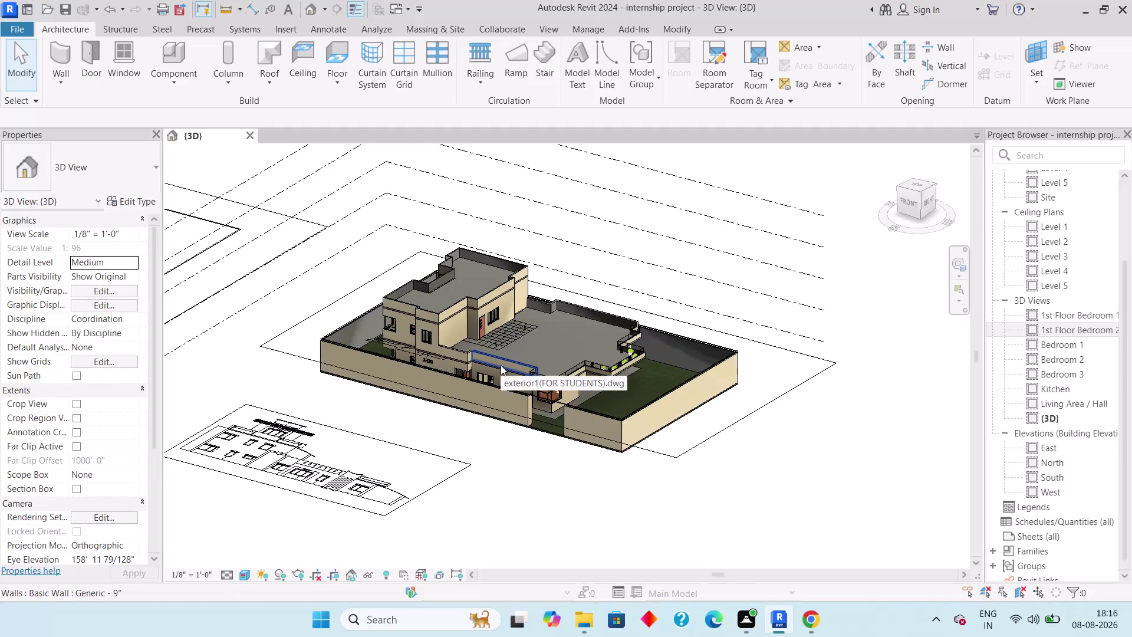
Open the Level 1 and Level 2 floor plans, return to Level 1, and bring up print settings.
scroll(up, 3)
double_click(1061, 223)
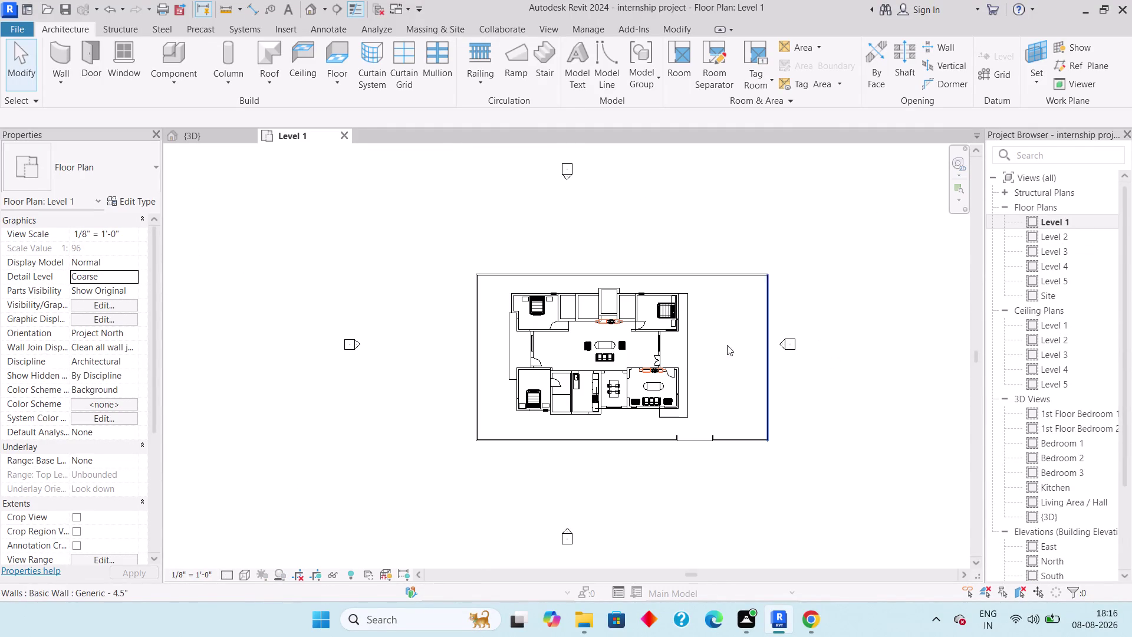
scroll(up, 3)
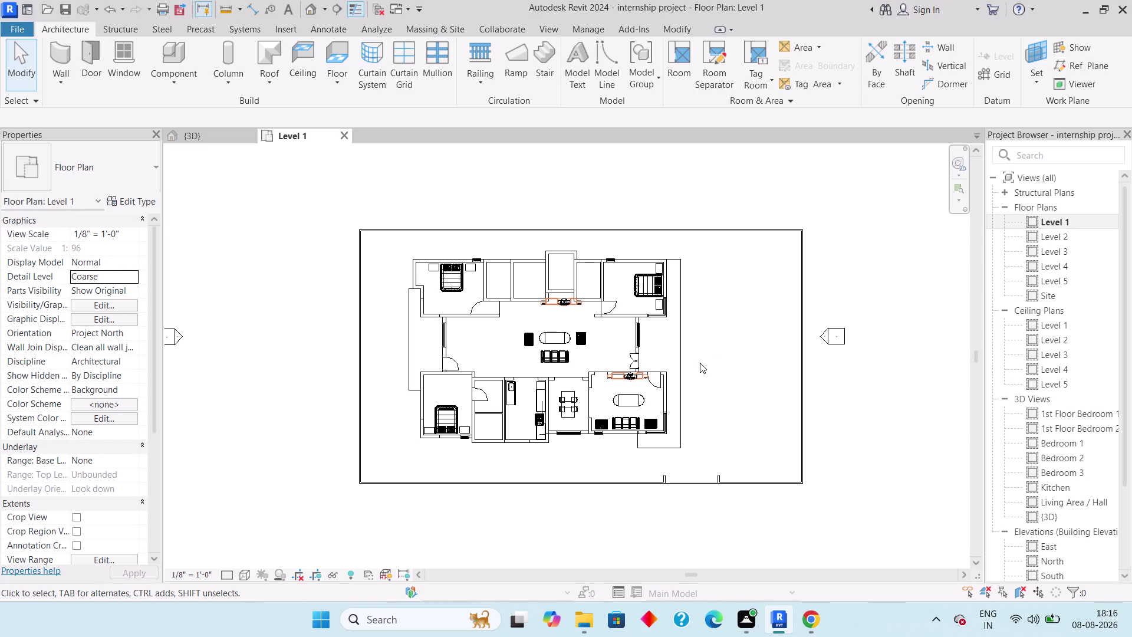
double_click(1084, 236)
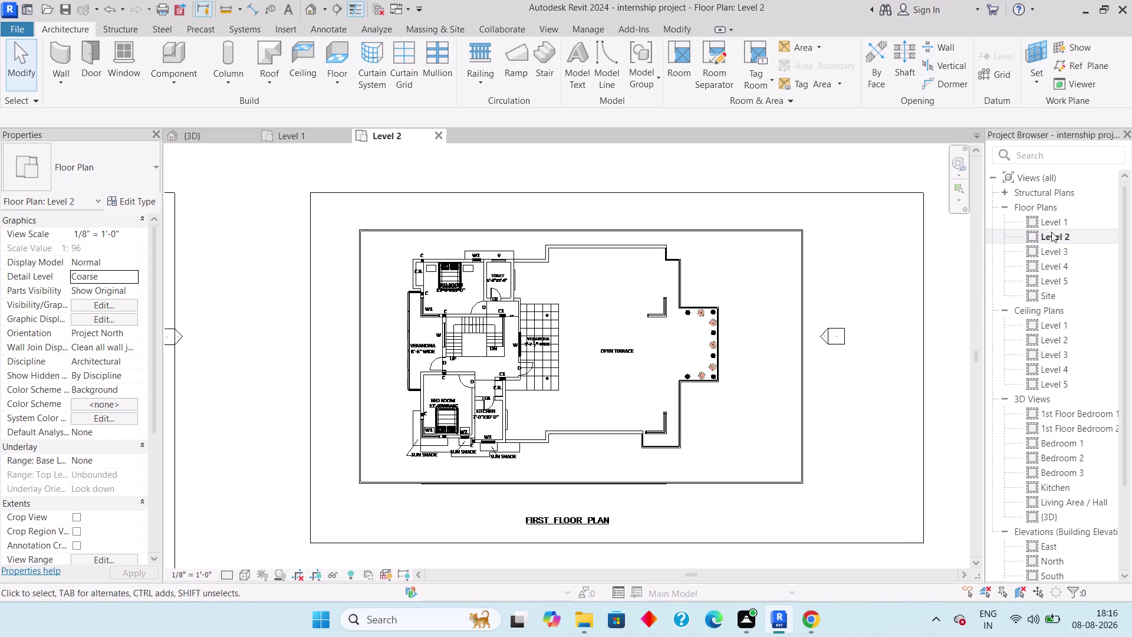
double_click(1050, 226)
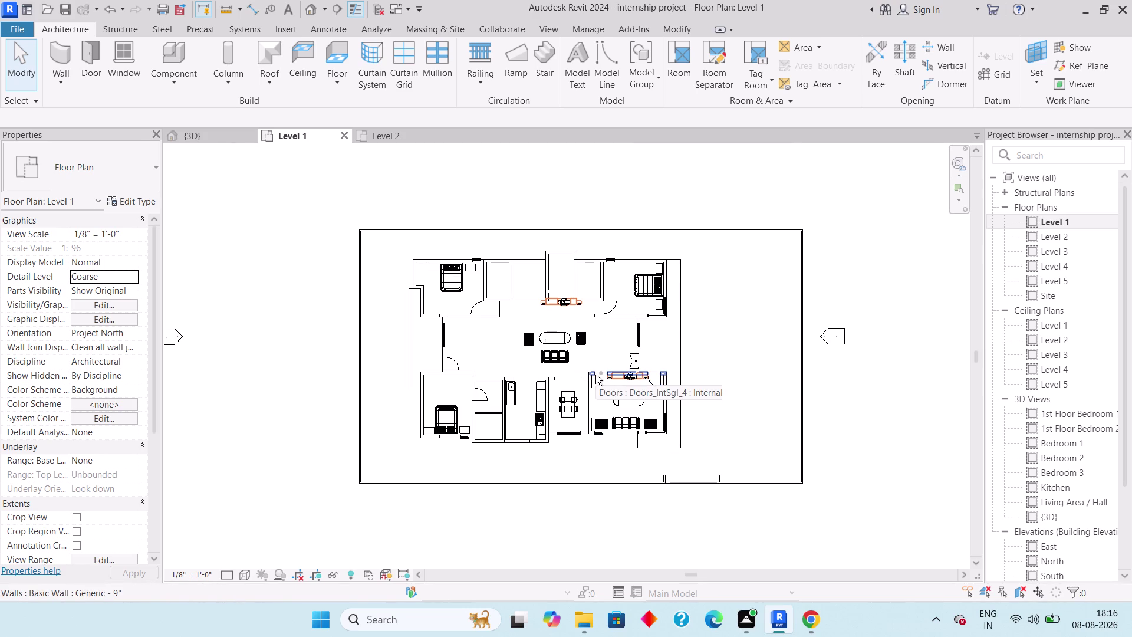
key(ctrl+p)
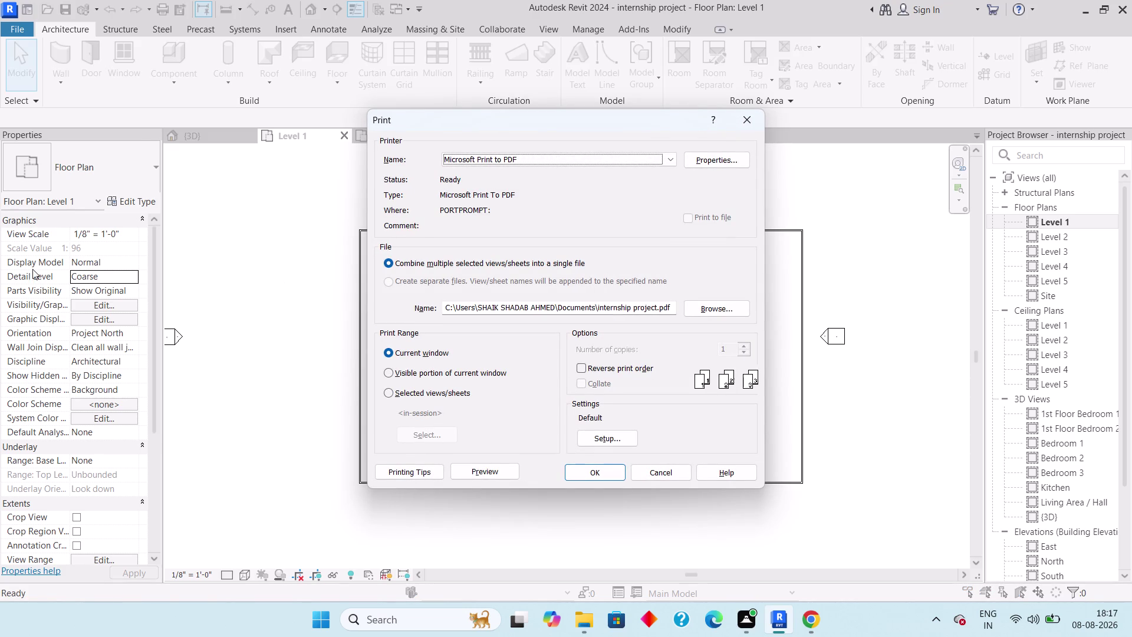
drag(284, 156, 472, 310)
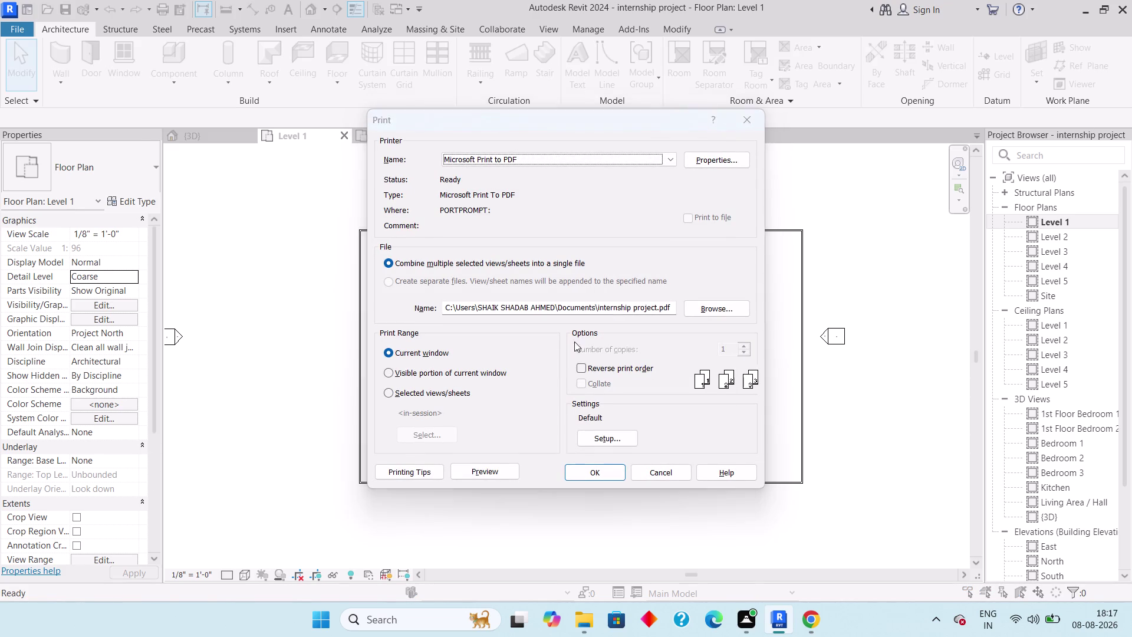
click(605, 446)
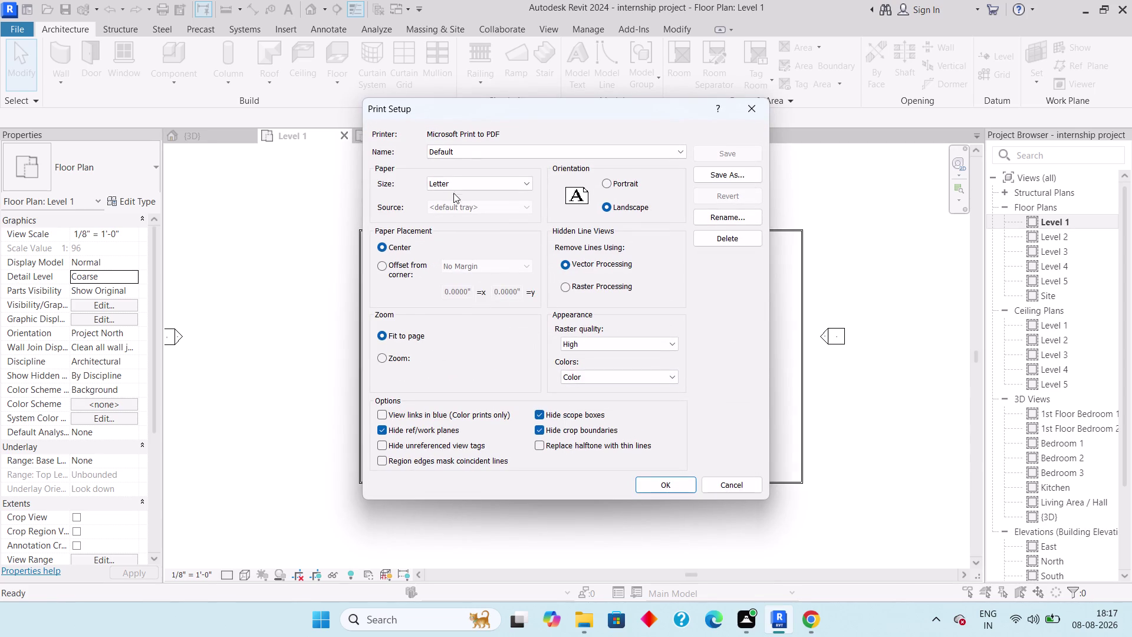
click(453, 188)
click(456, 239)
click(648, 480)
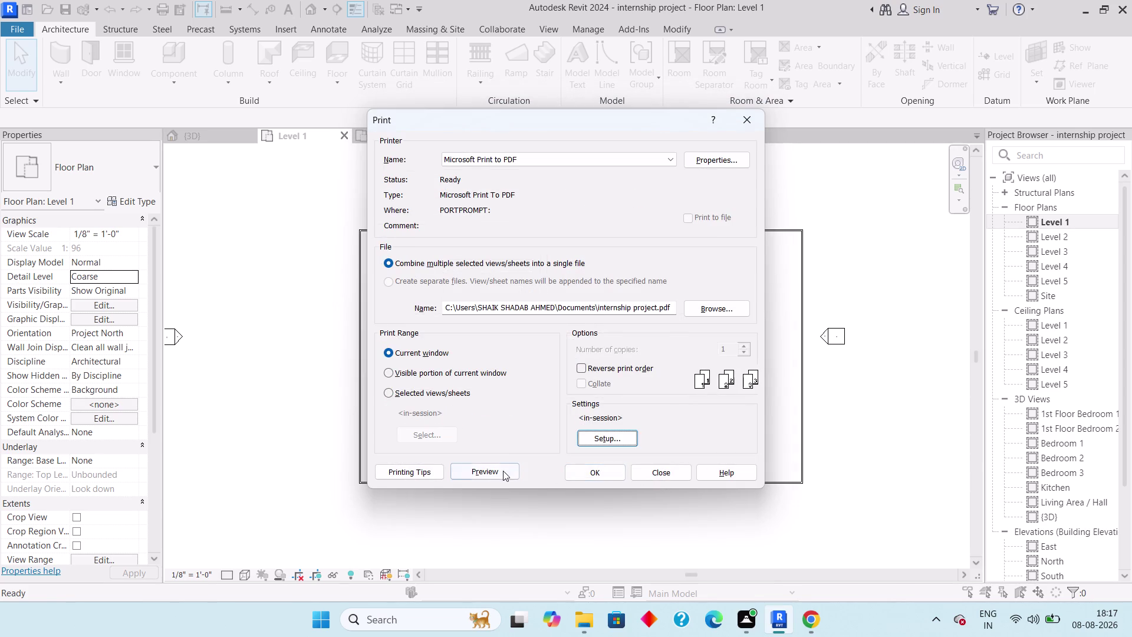
click(502, 471)
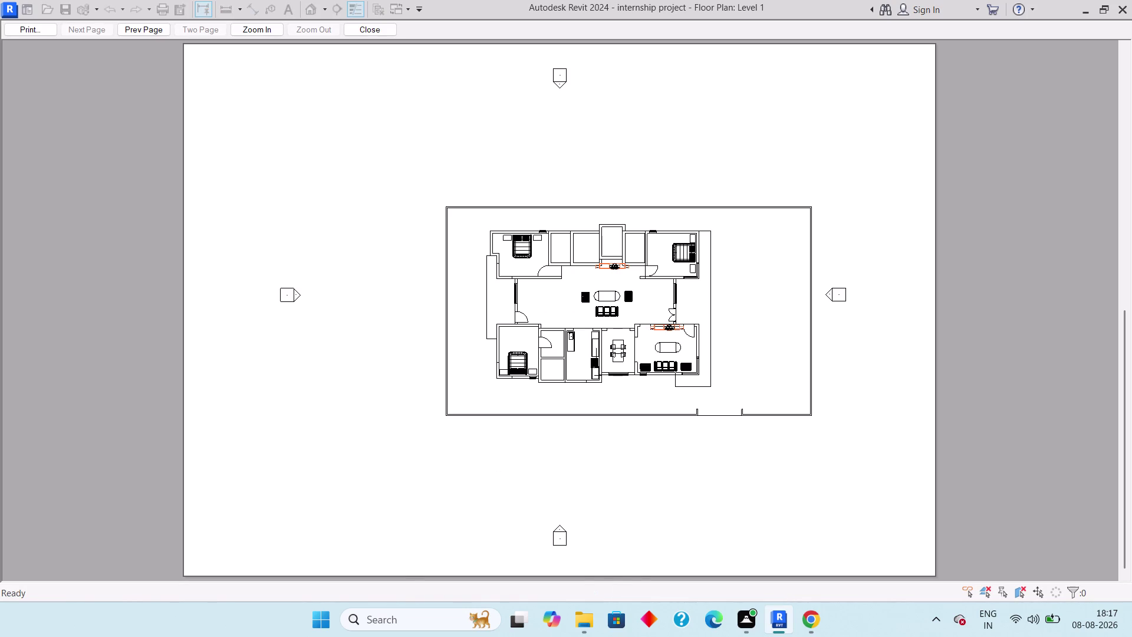
click(368, 30)
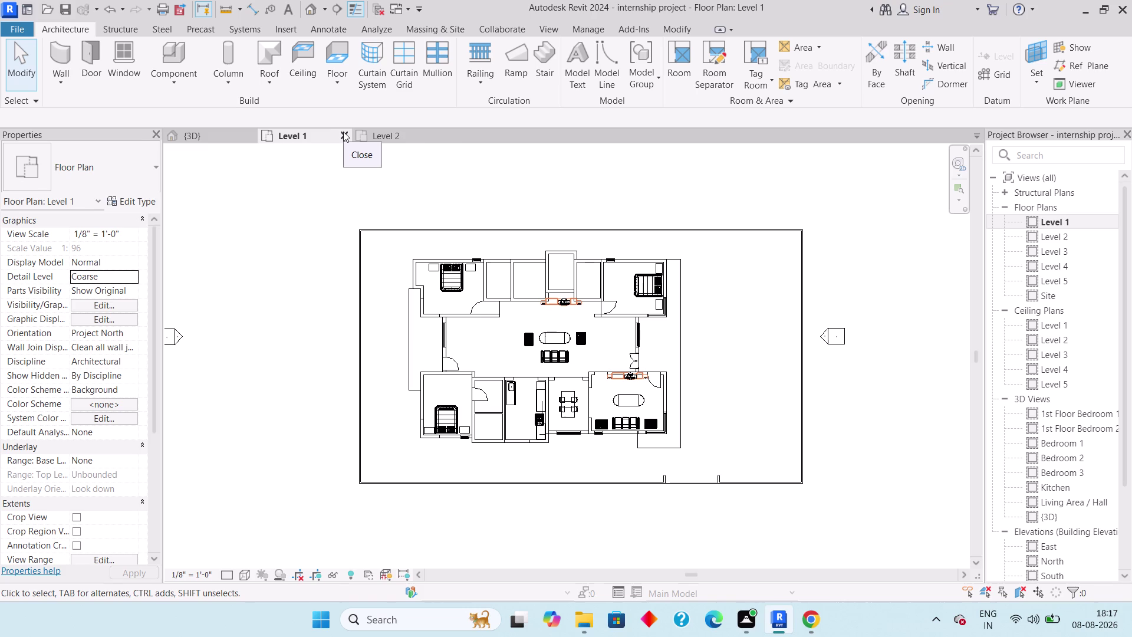
On the Level 2 plan, temporarily hide the selected generic model pieces with HH.
click(369, 135)
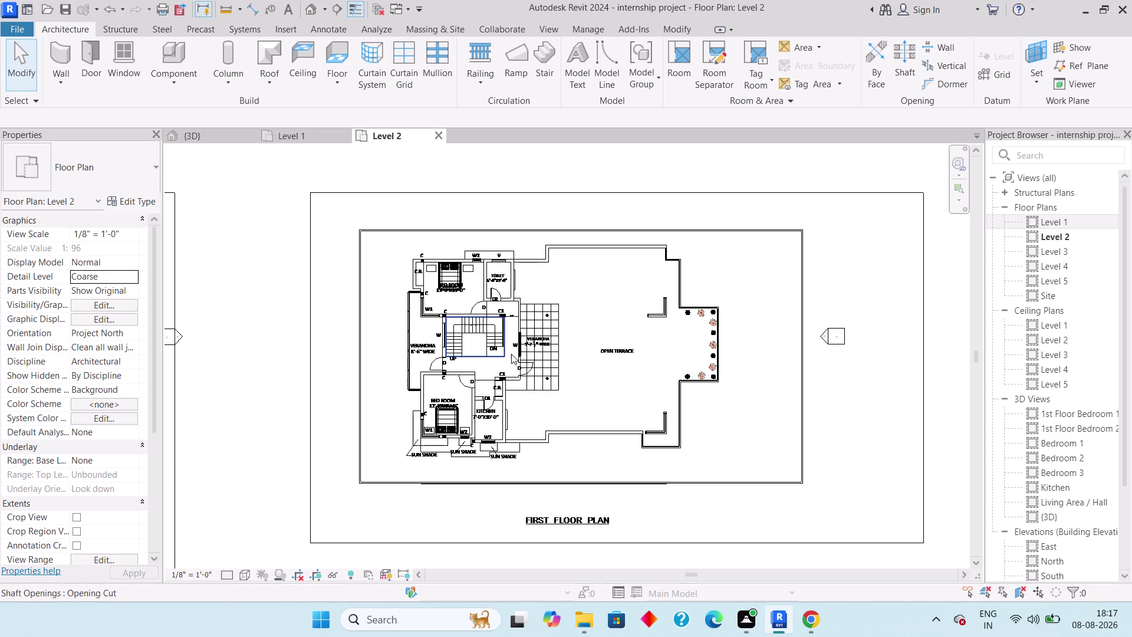
scroll(up, 3)
middle_drag(586, 362, 587, 340)
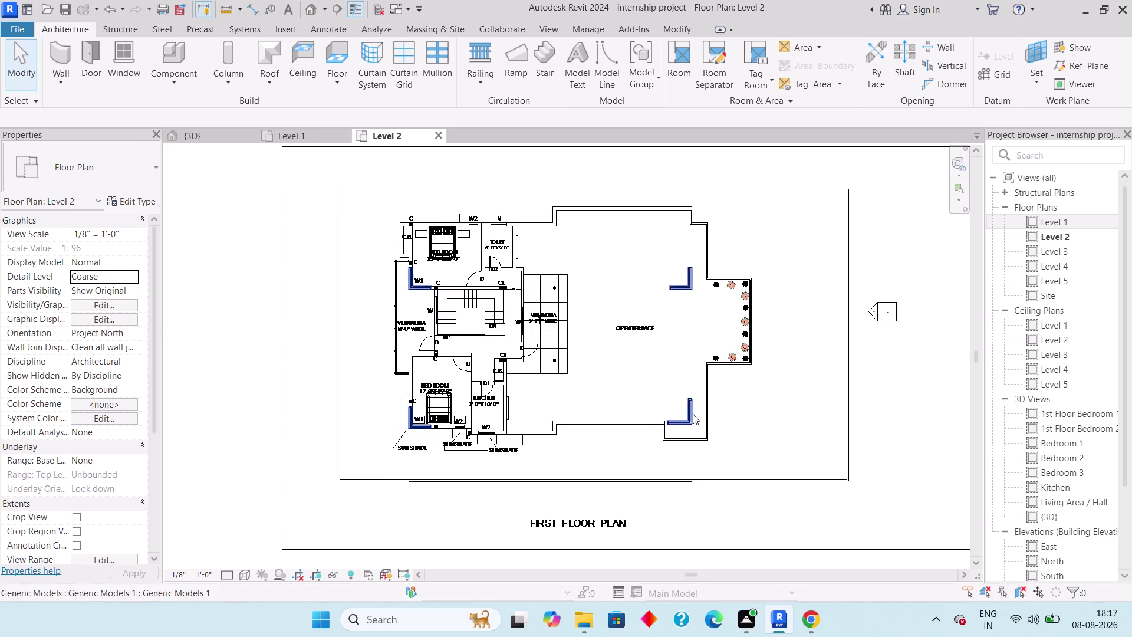
click(692, 416)
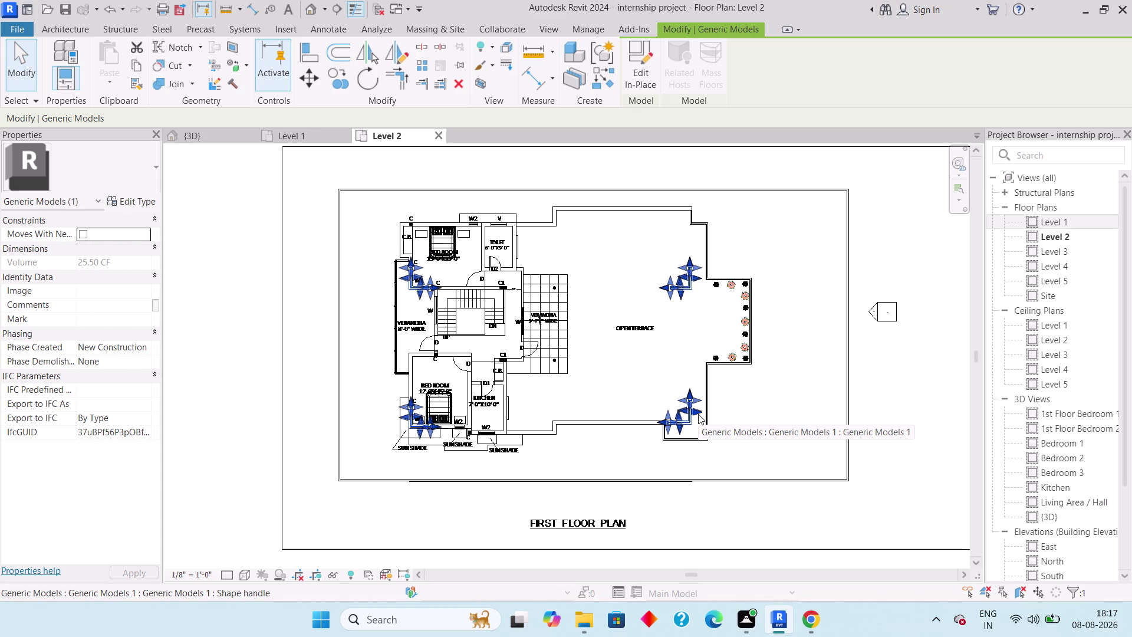
text(h)
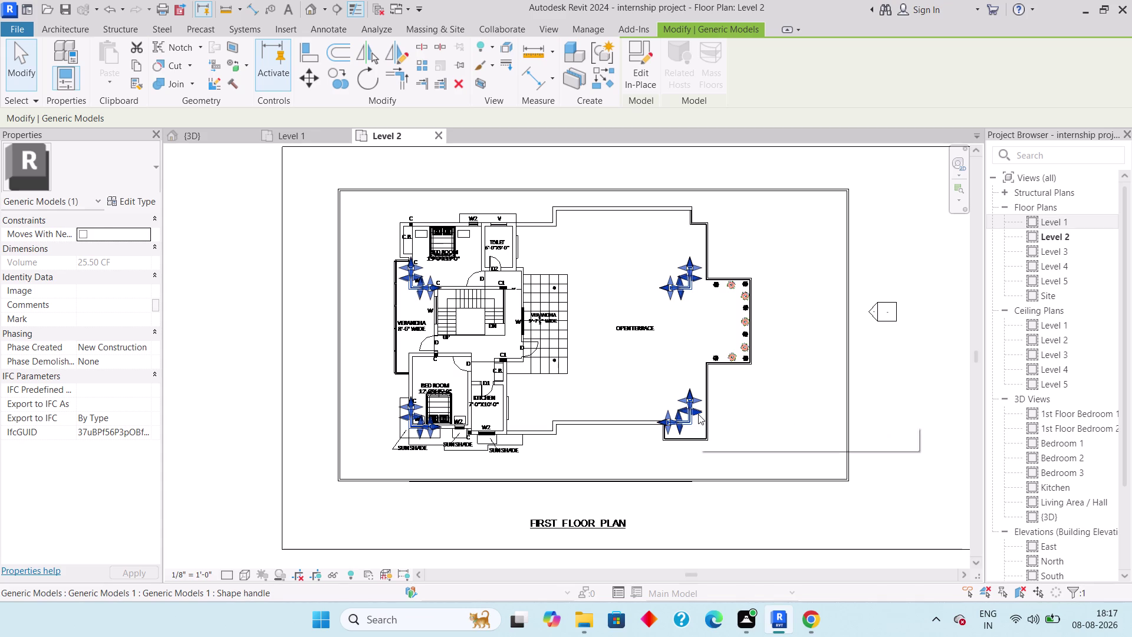
text(h)
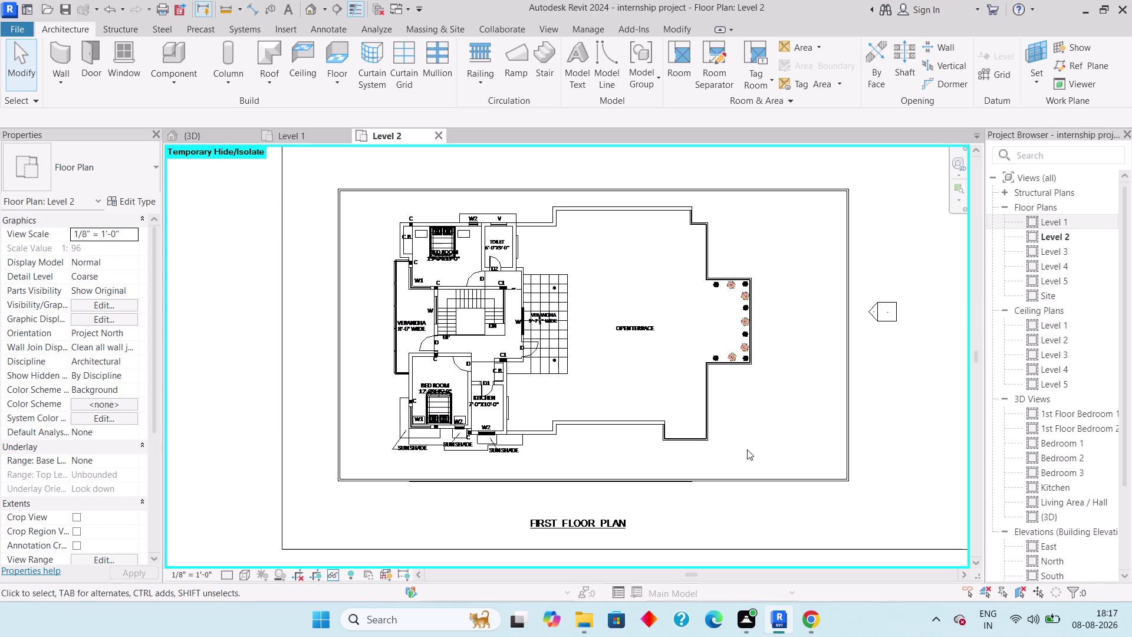
text(hr)
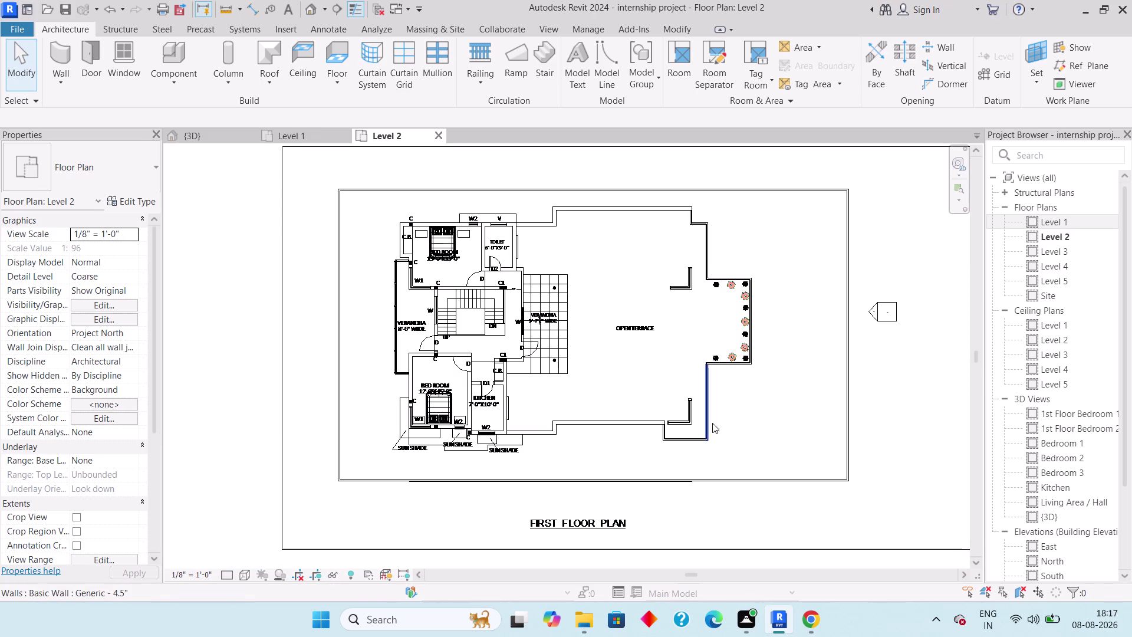
click(697, 418)
text(hh)
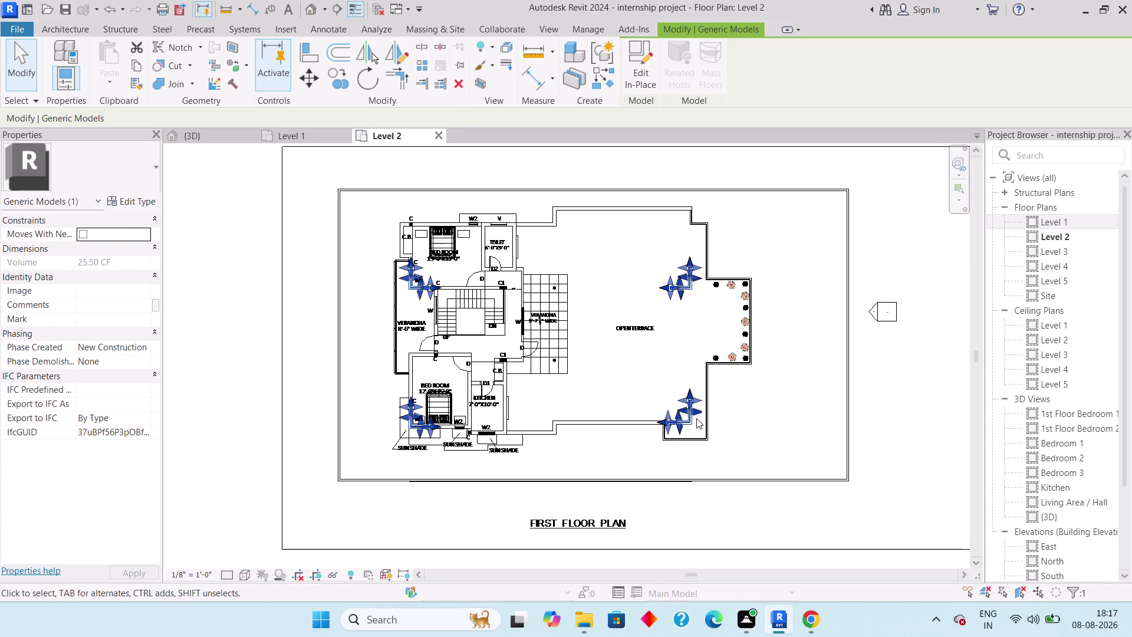
Close the Properties palette with the PP shortcut.
scroll(down, 3)
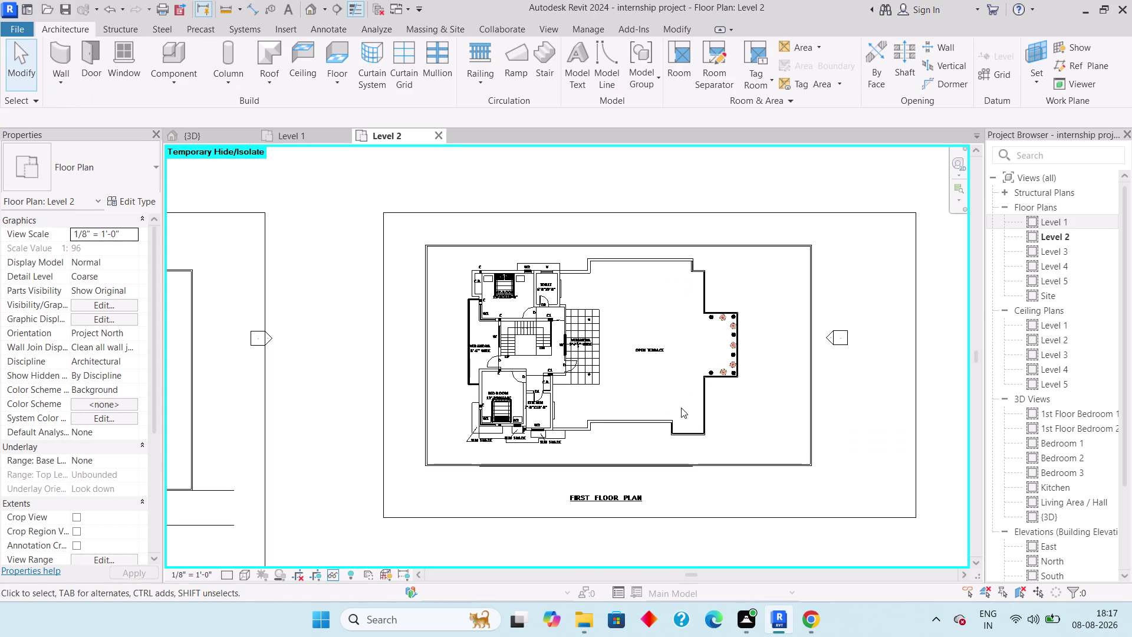
middle_drag(678, 408, 625, 427)
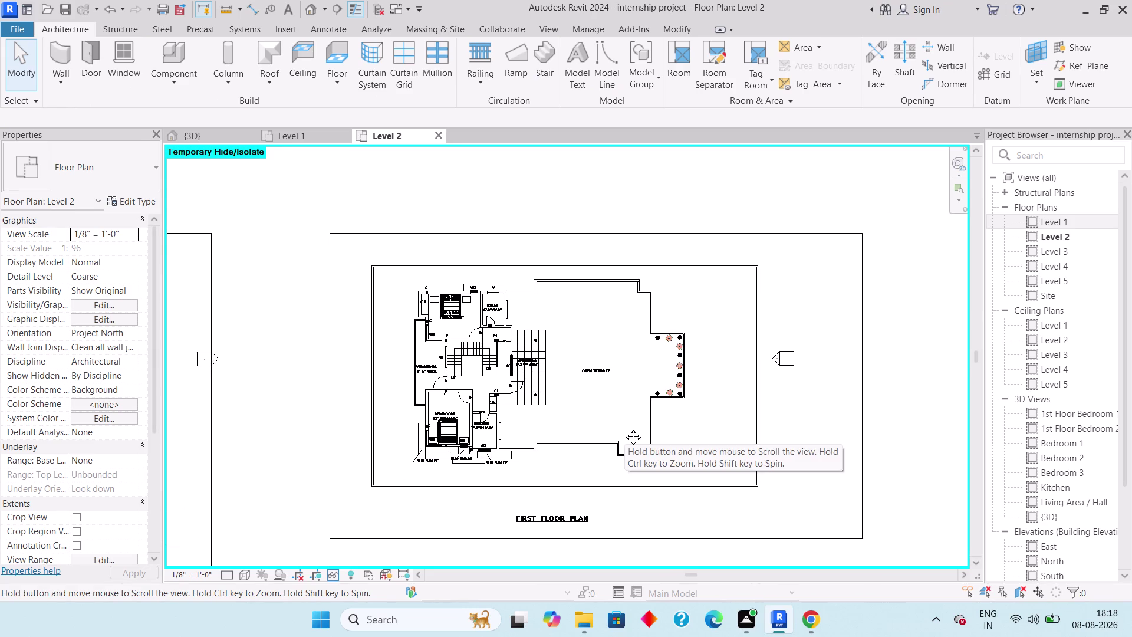
middle_drag(624, 428, 618, 419)
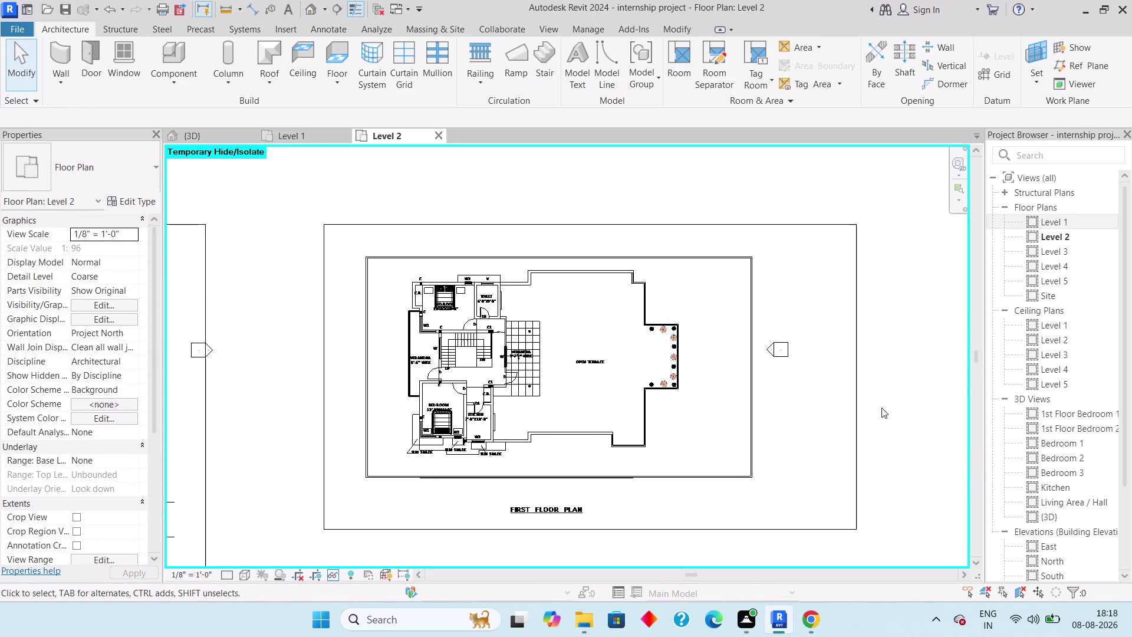
middle_drag(895, 386, 850, 395)
key(p)
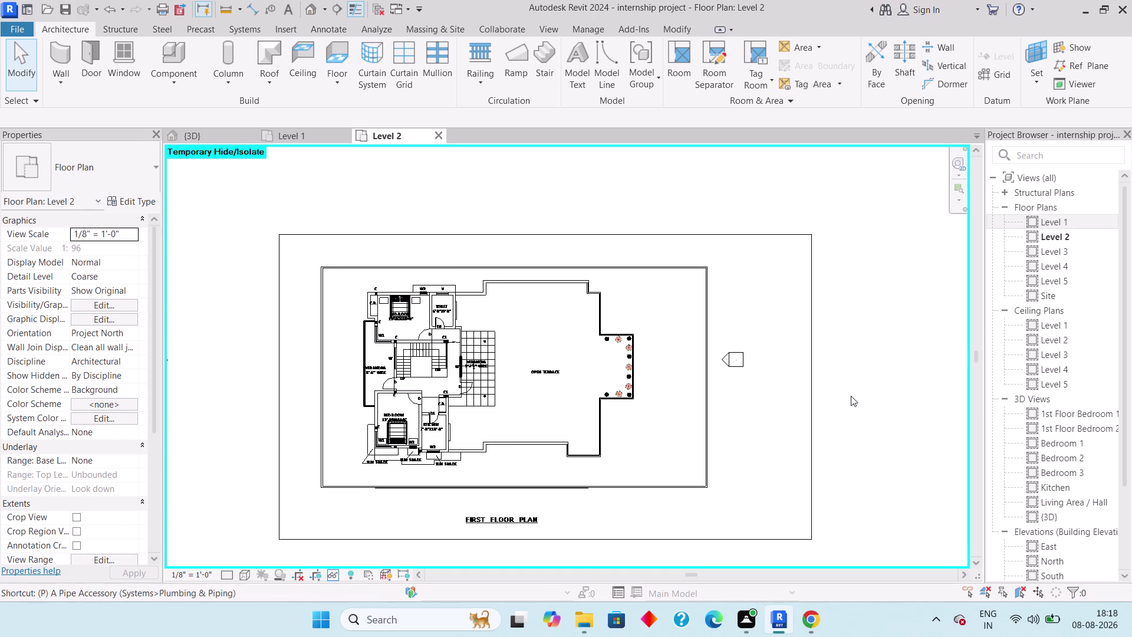
key(p)
text(pp)
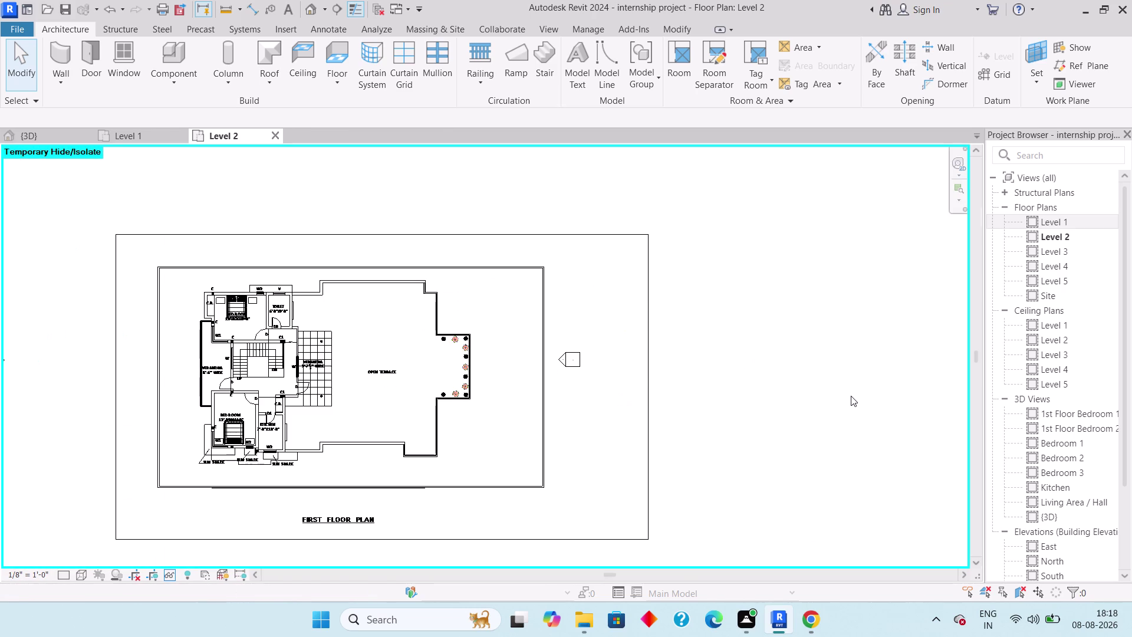
text(pp)
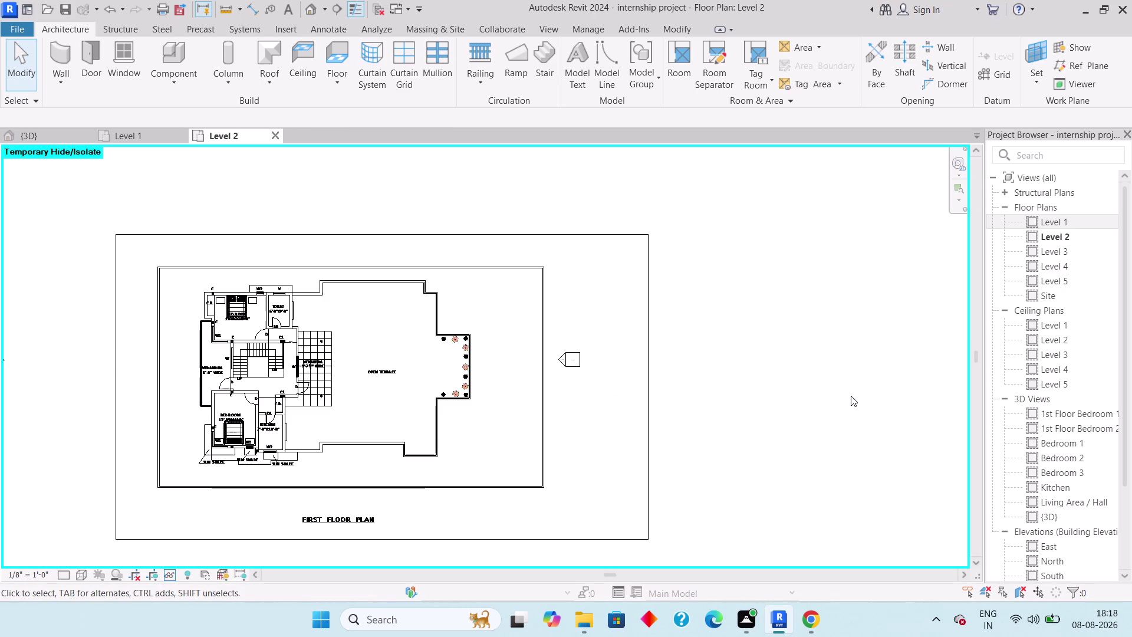
key(Escape)
Answer No to the prompt to load a pipe accessory family.
middle_drag(861, 402, 934, 412)
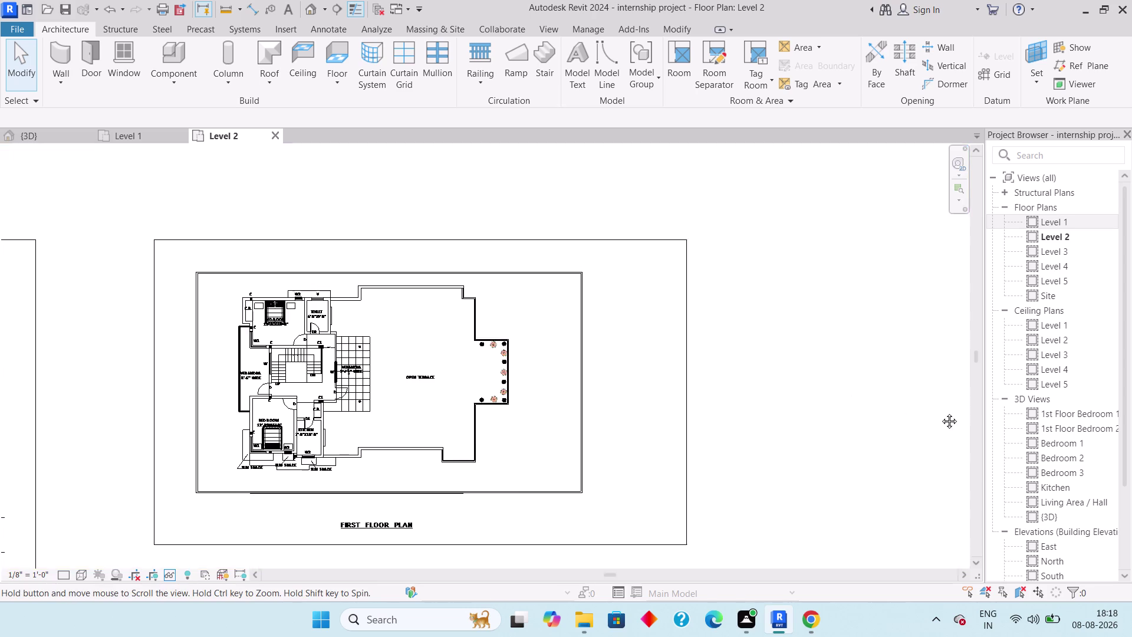
middle_drag(934, 412, 977, 398)
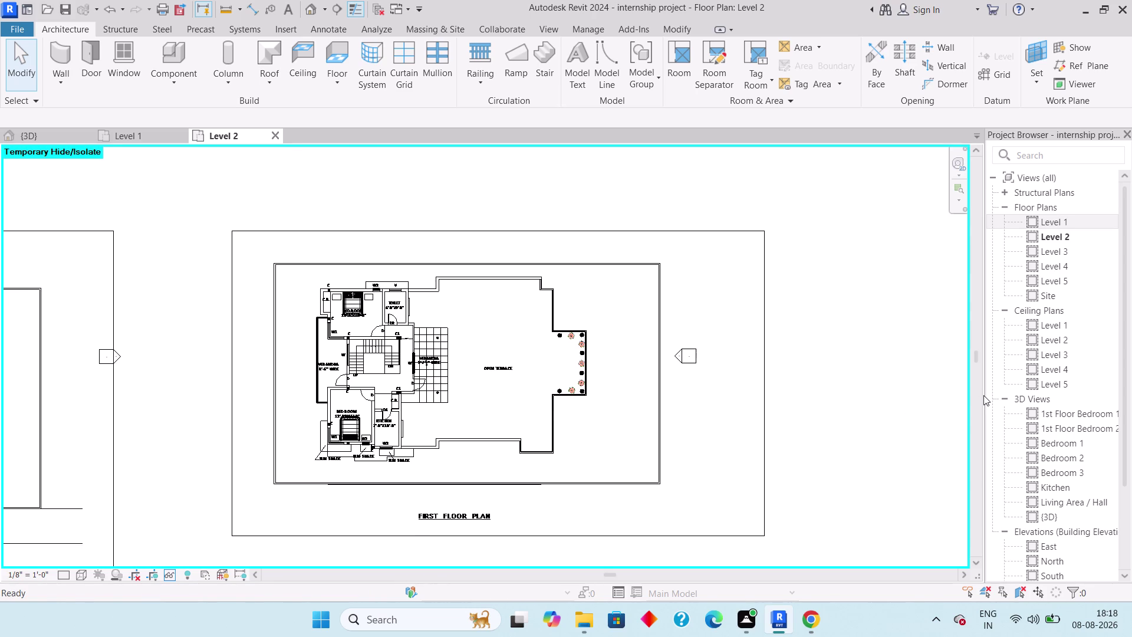
text(p)
key(space)
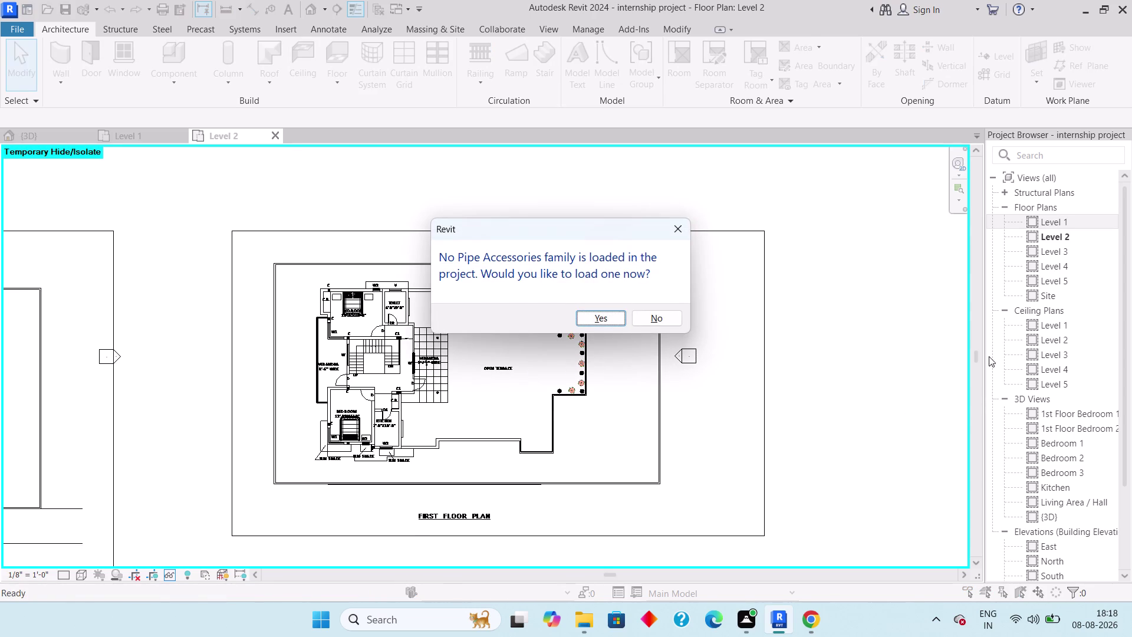
click(690, 235)
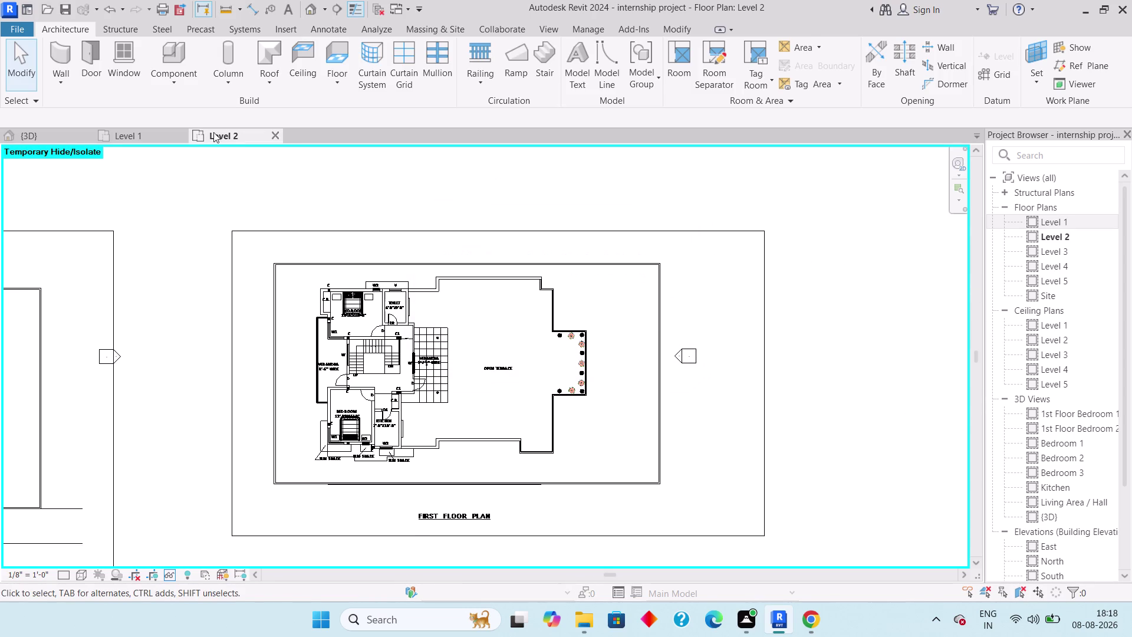
click(35, 133)
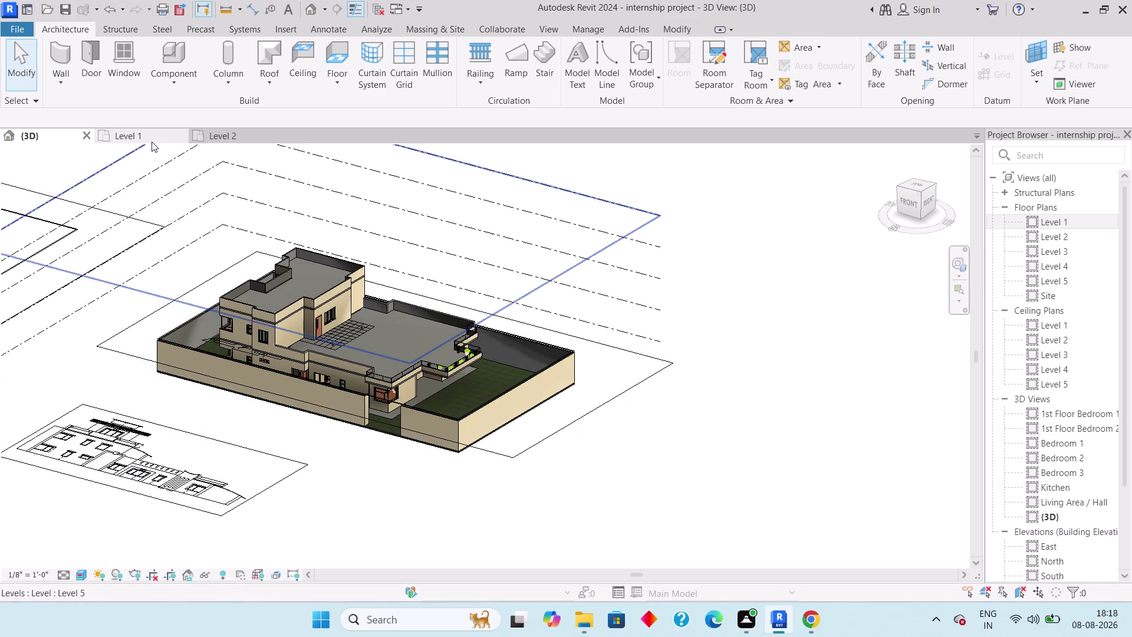
Switch to Level 1 and back to the 3D view, then orbit to the top view.
click(152, 141)
scroll(down, 3)
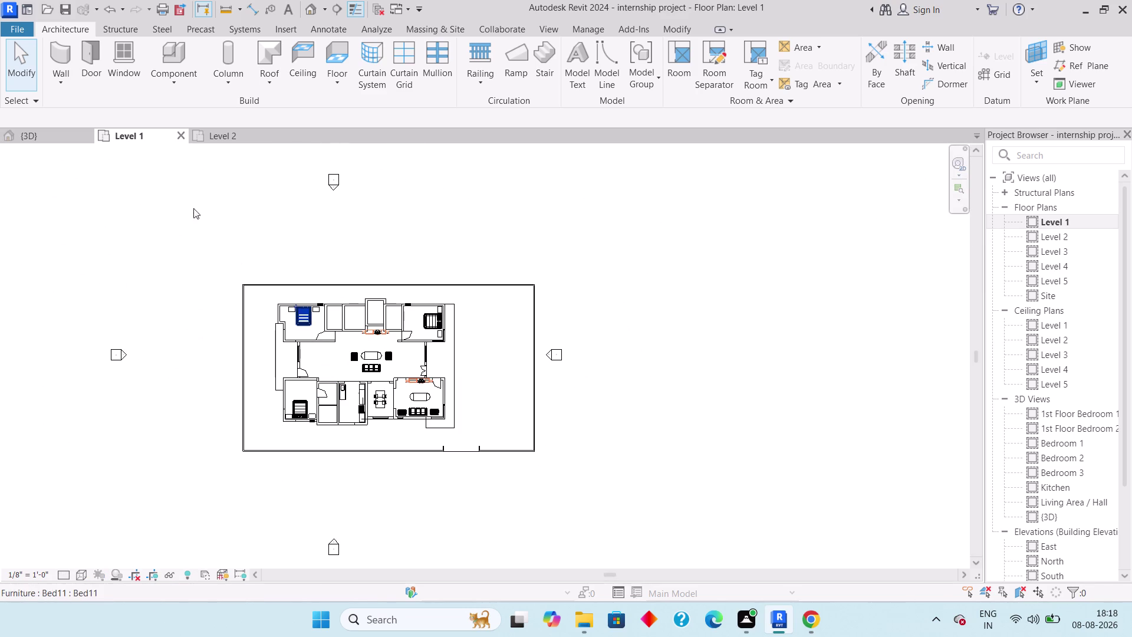
click(49, 140)
scroll(down, 3)
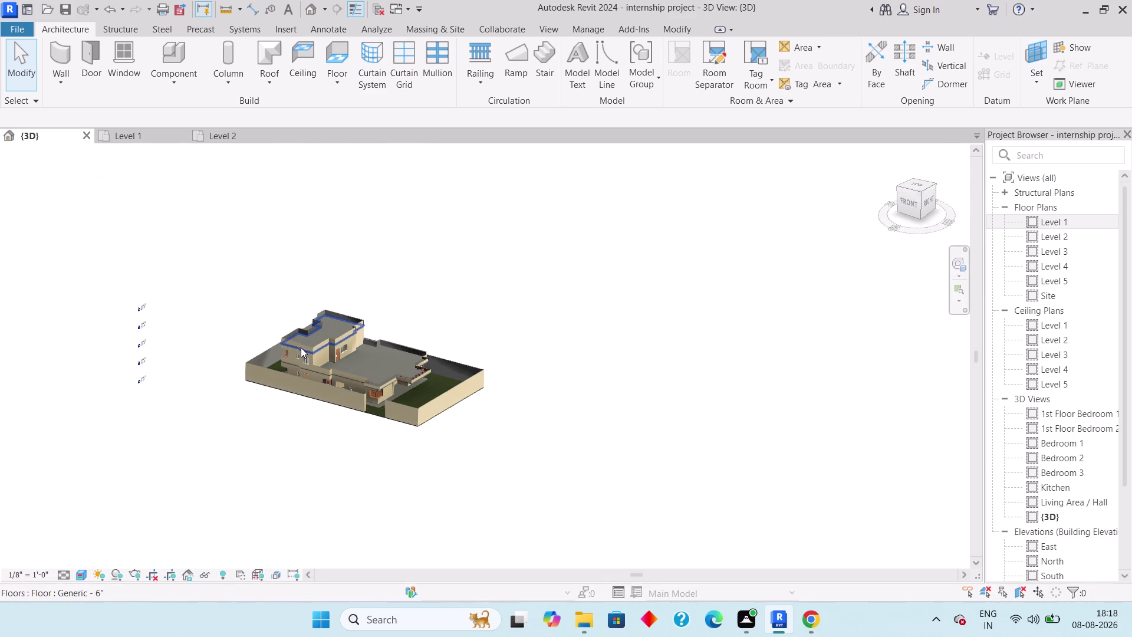
middle_drag(298, 349, 379, 631)
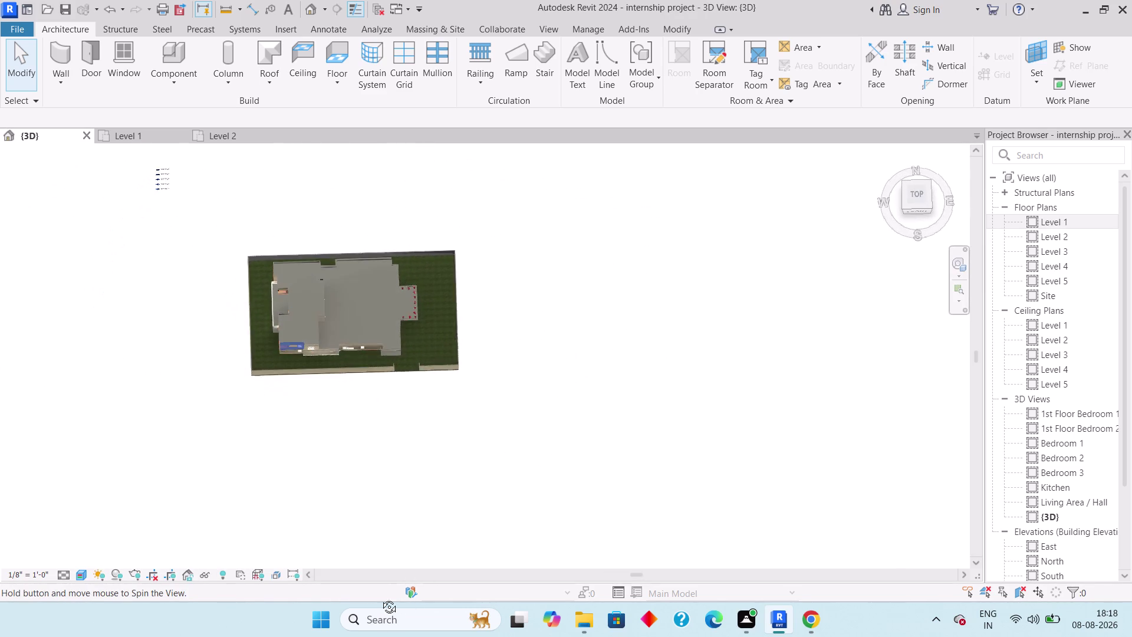
click(919, 194)
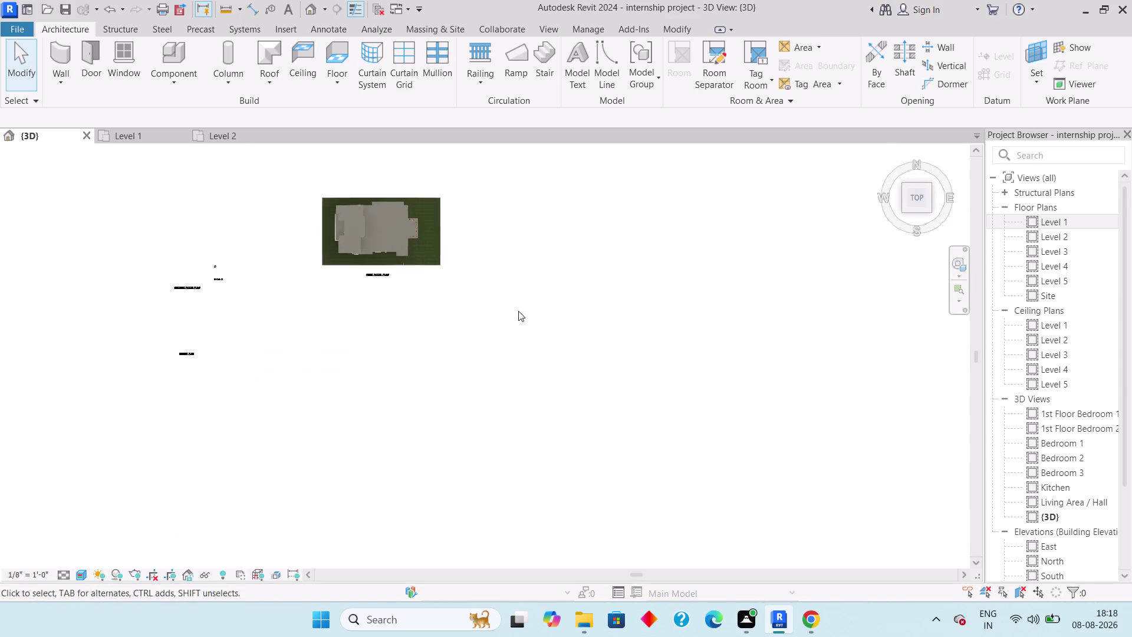
scroll(up, 3)
scroll(up, 3)
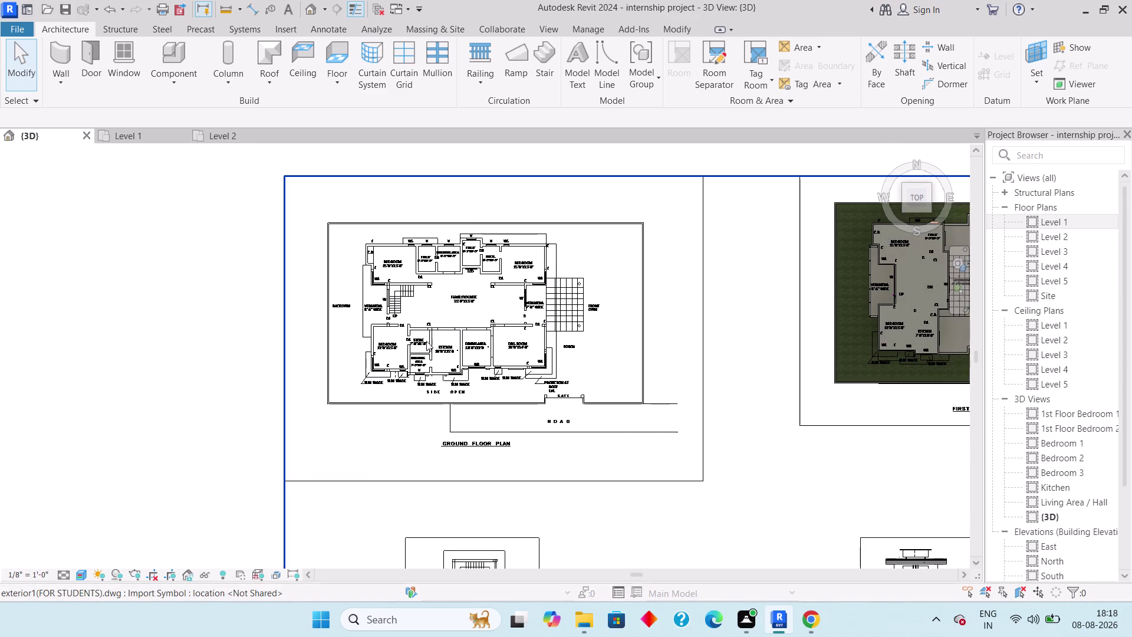
scroll(up, 3)
scroll(down, 3)
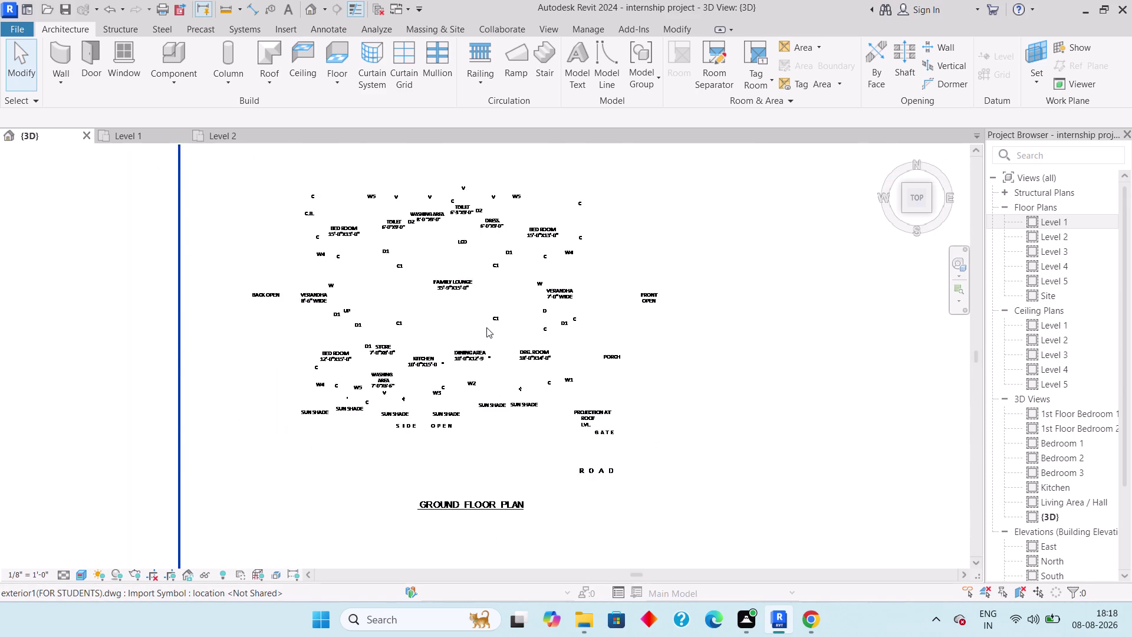
scroll(down, 3)
Box-select the imported DWG plan sheets and start moving them.
drag(458, 198, 305, 303)
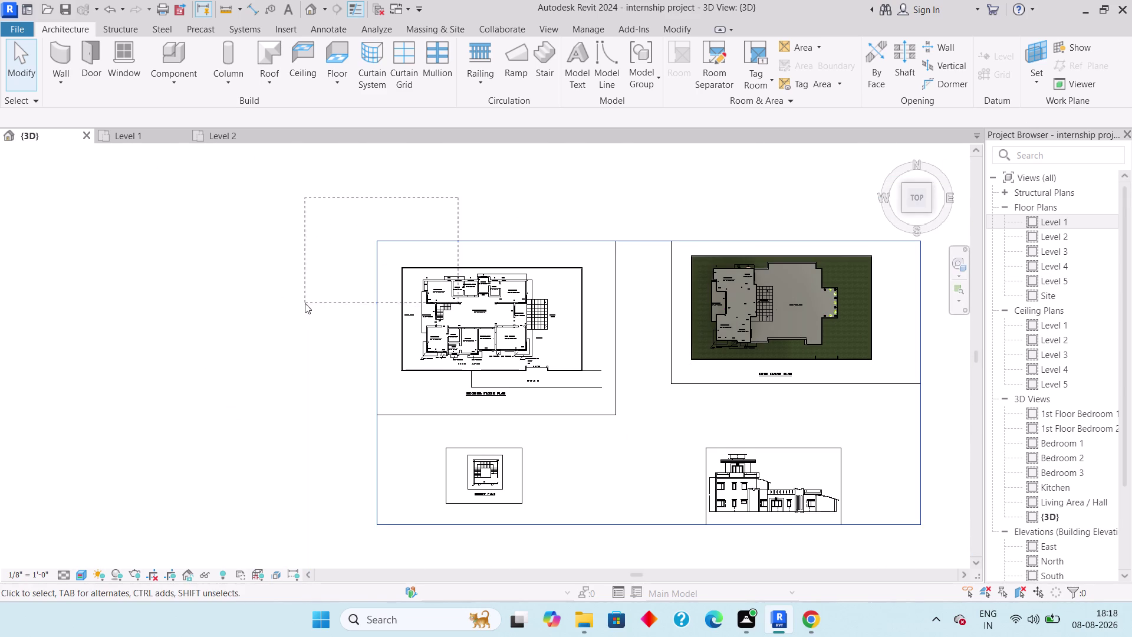
click(673, 353)
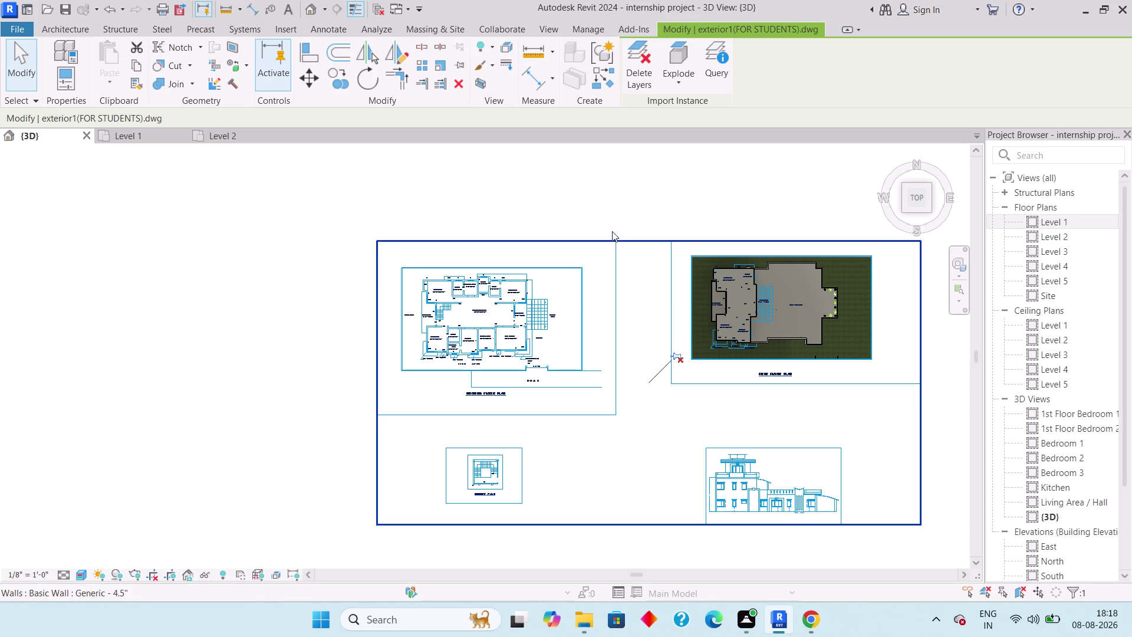
click(302, 76)
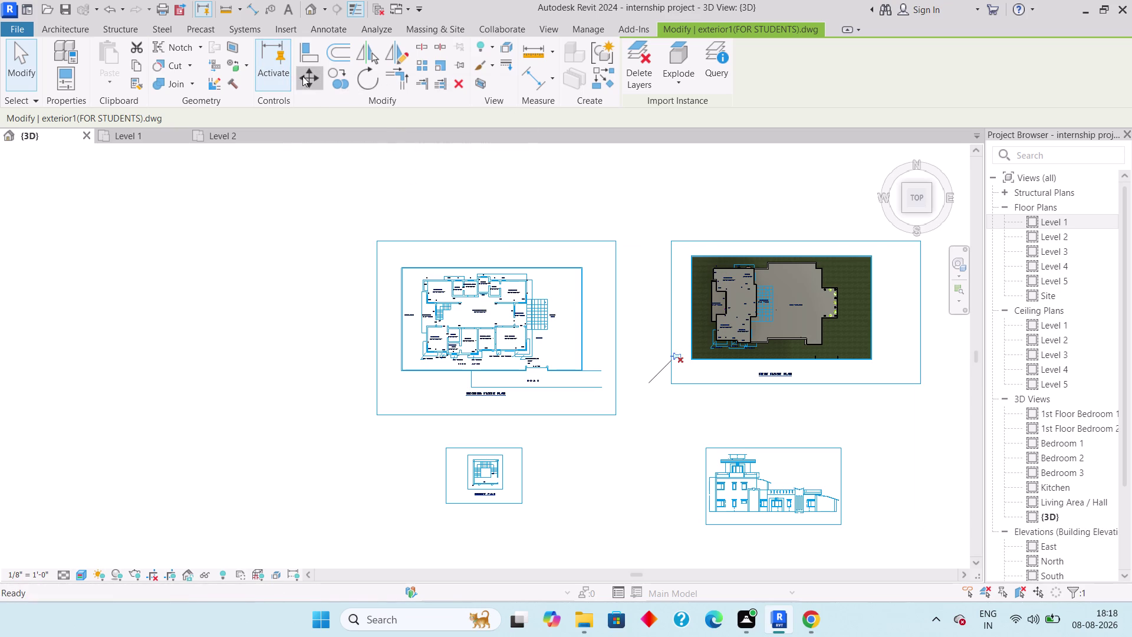
scroll(up, 3)
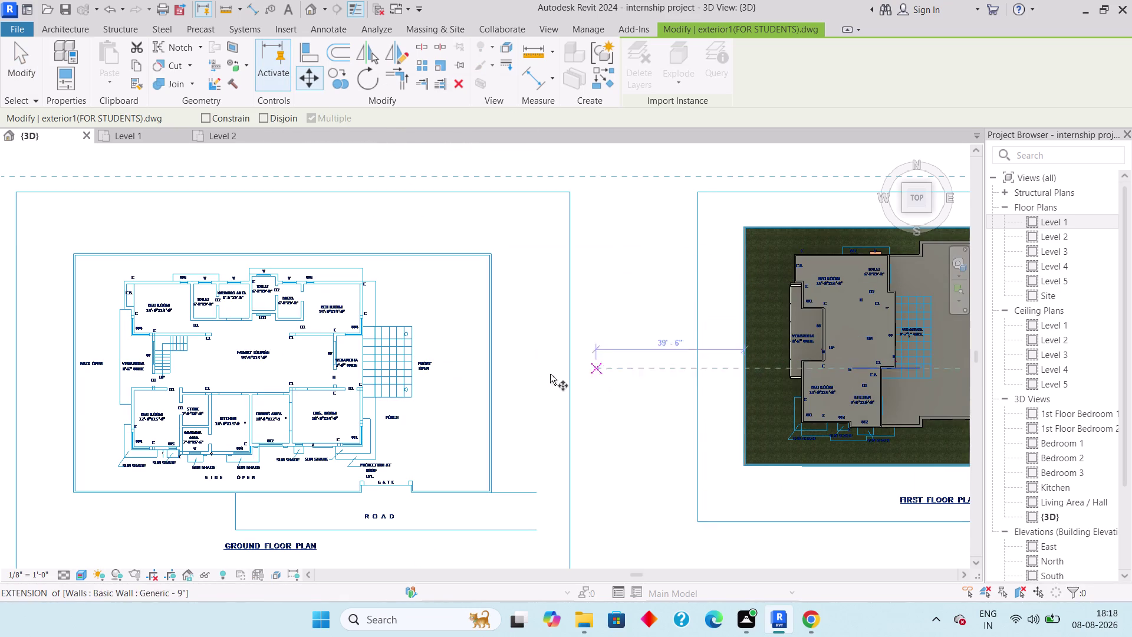
scroll(down, 3)
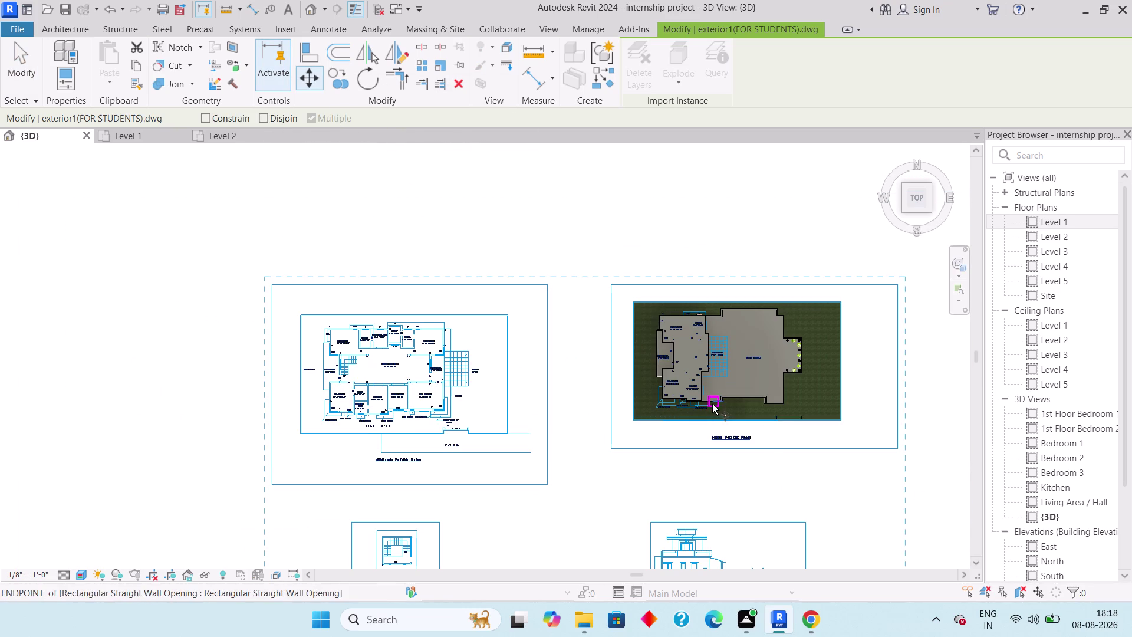
scroll(down, 3)
middle_drag(758, 448, 714, 370)
scroll(down, 3)
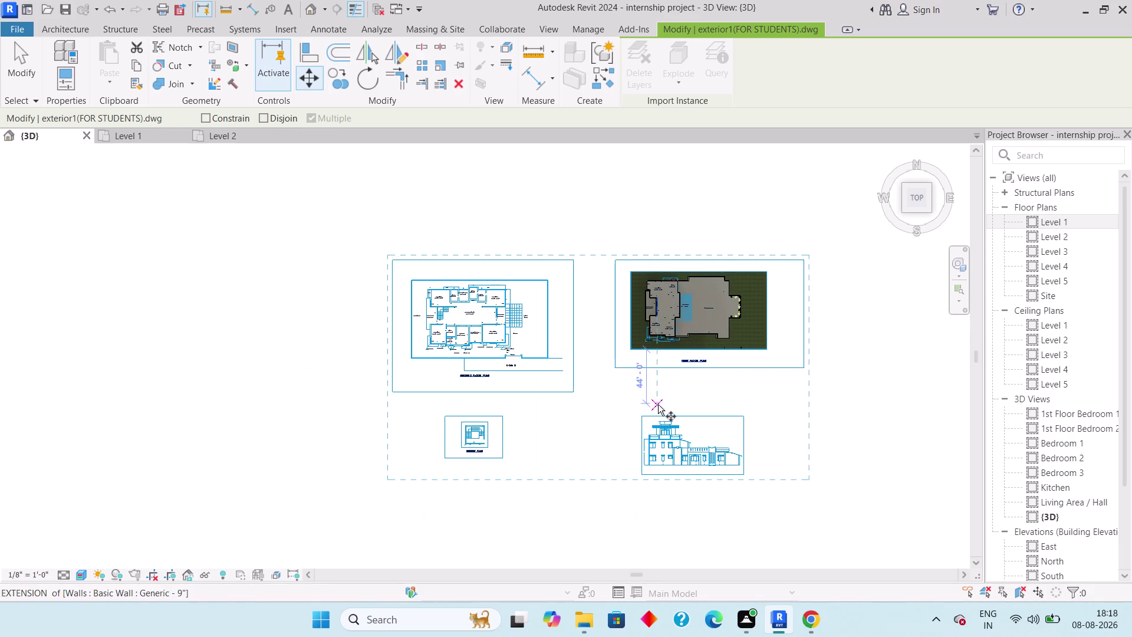
scroll(up, 3)
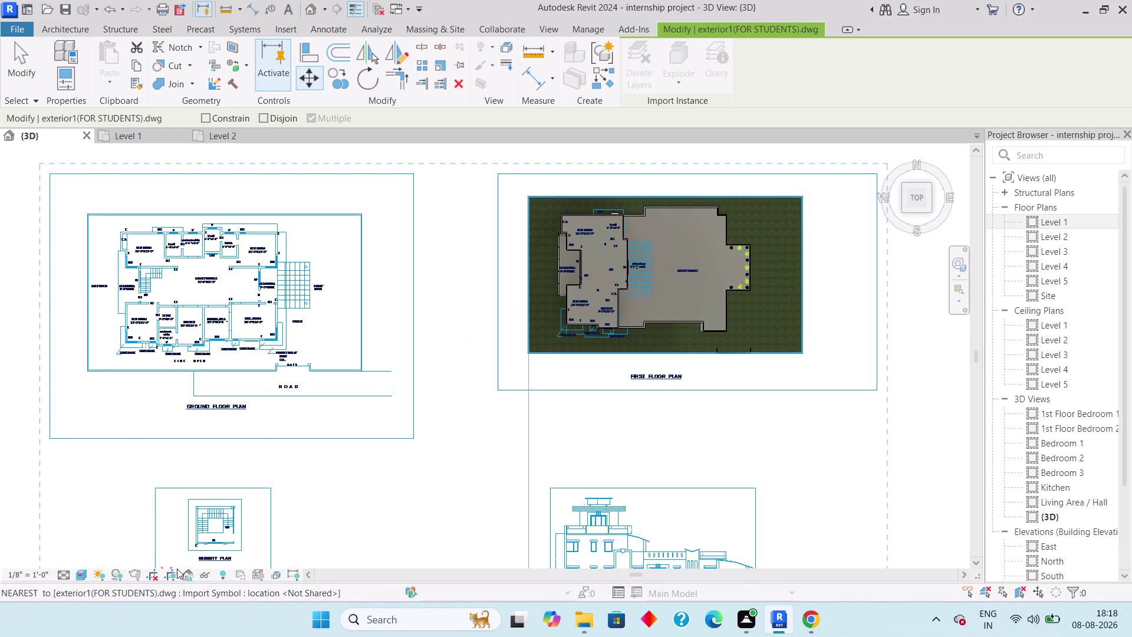
click(84, 576)
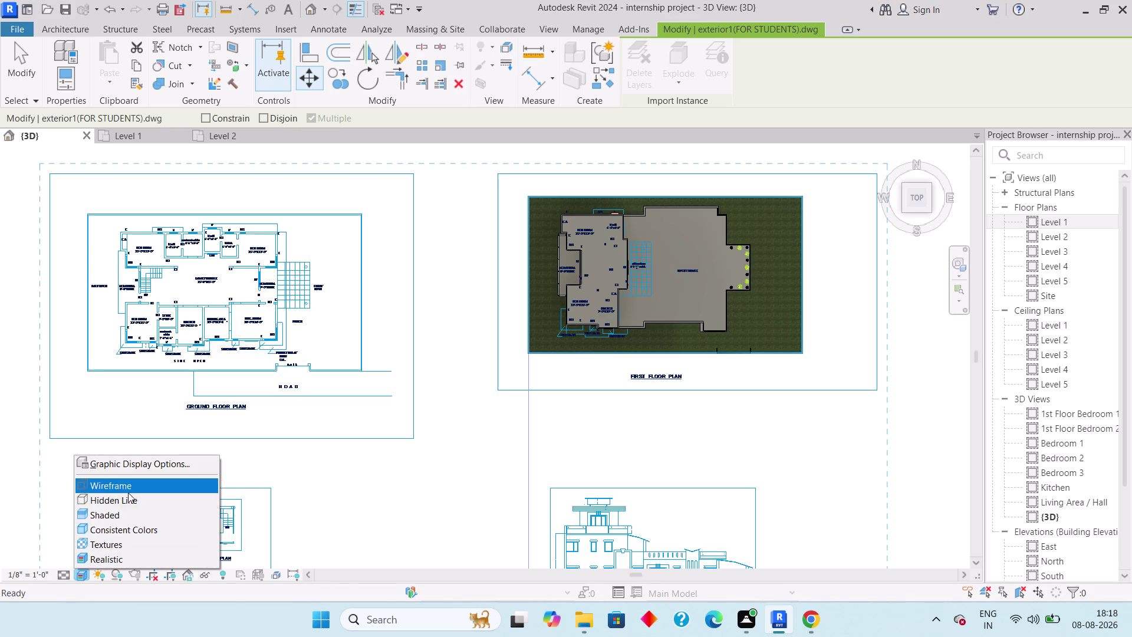
Set the 3D view to Wireframe, cancel the pending command, and switch to the Level 1 plan.
click(127, 492)
middle_drag(493, 392, 549, 462)
scroll(down, 3)
drag(580, 228, 526, 326)
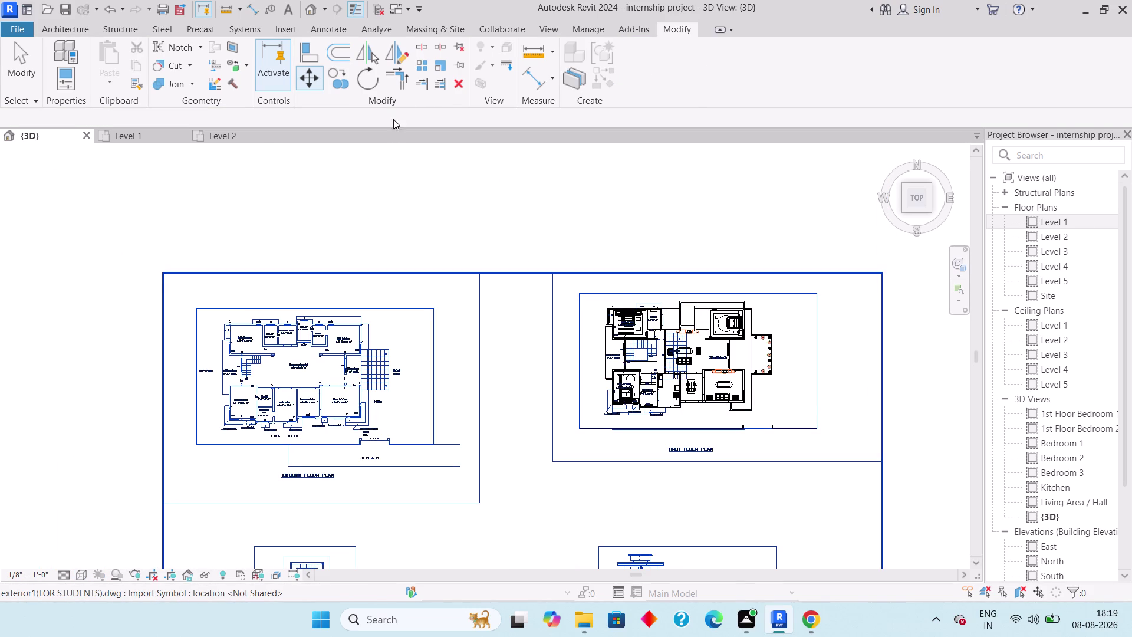
click(456, 46)
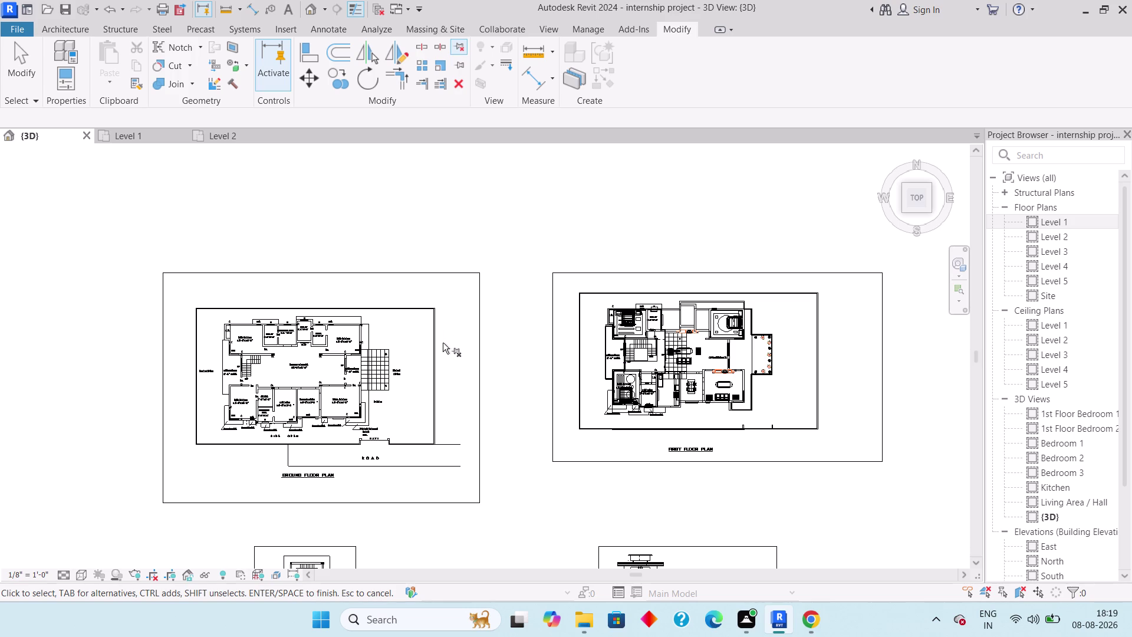
scroll(down, 3)
key(Escape)
key(Escape)
scroll(down, 3)
click(131, 135)
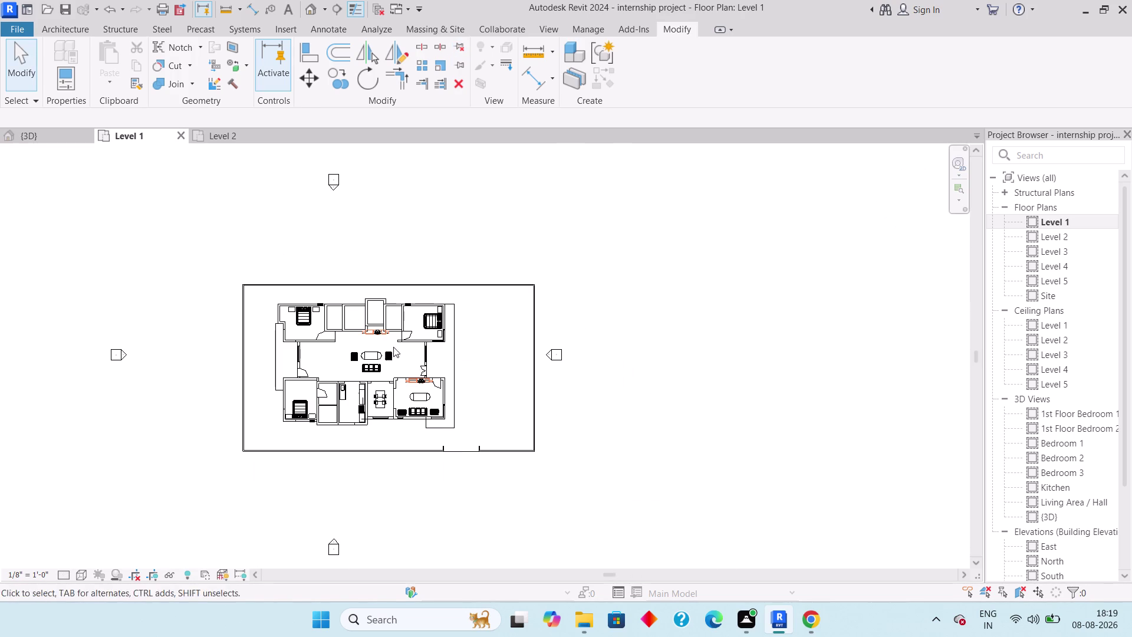
scroll(down, 3)
Open the Level 2 plan and select the imported DWG drawing.
click(220, 136)
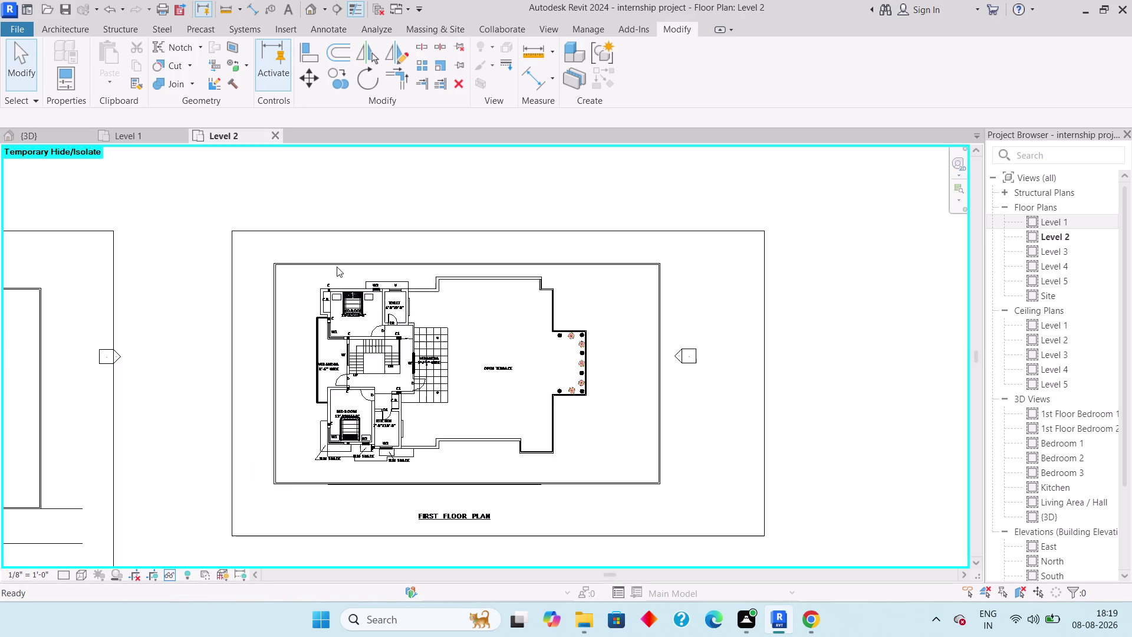
scroll(down, 3)
scroll(down, 3)
middle_drag(331, 396, 546, 407)
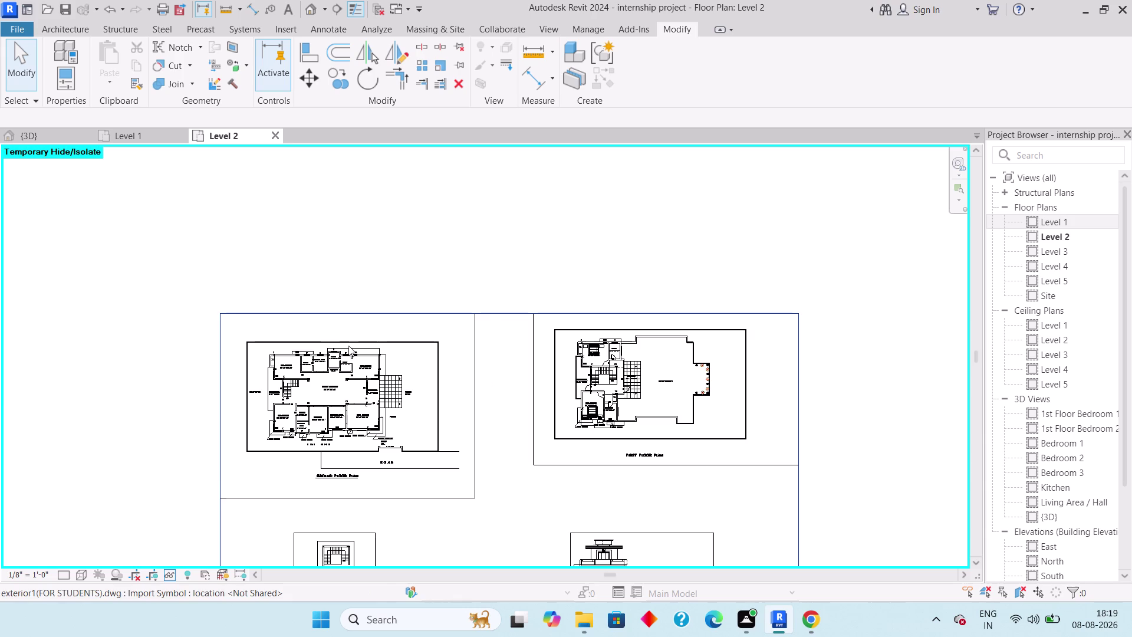
drag(270, 269, 164, 408)
scroll(up, 3)
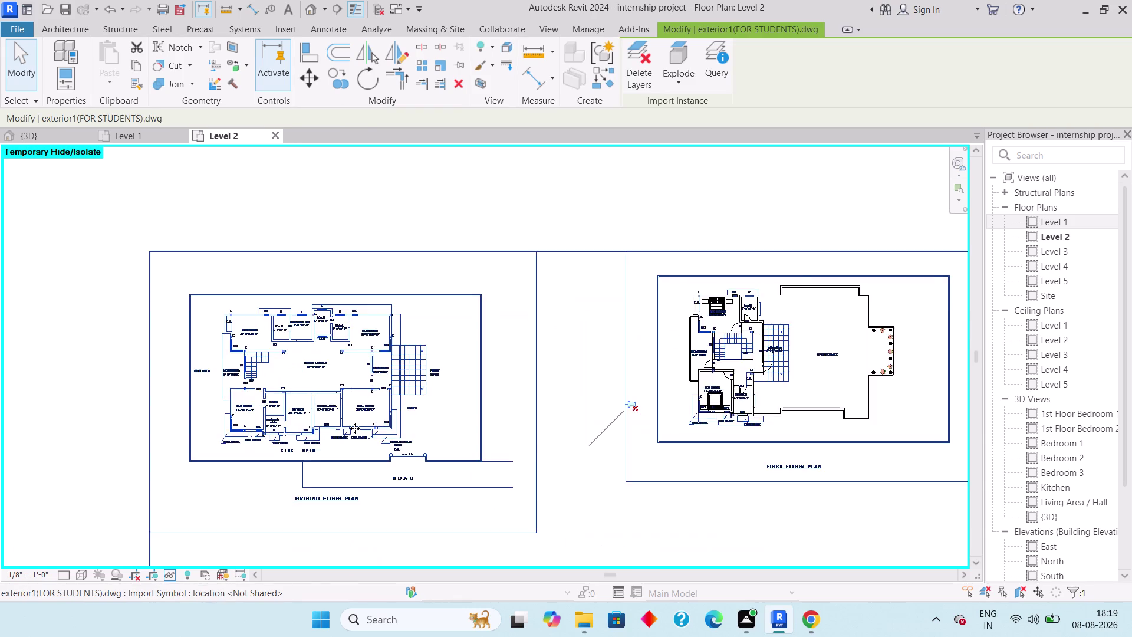
scroll(up, 3)
scroll(down, 3)
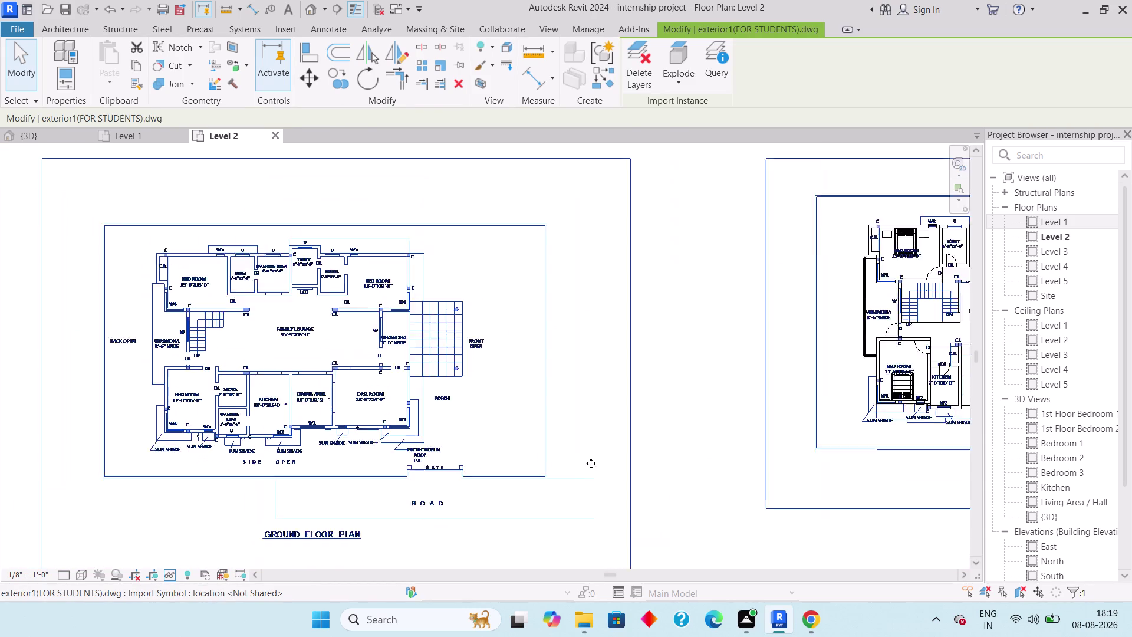
click(712, 397)
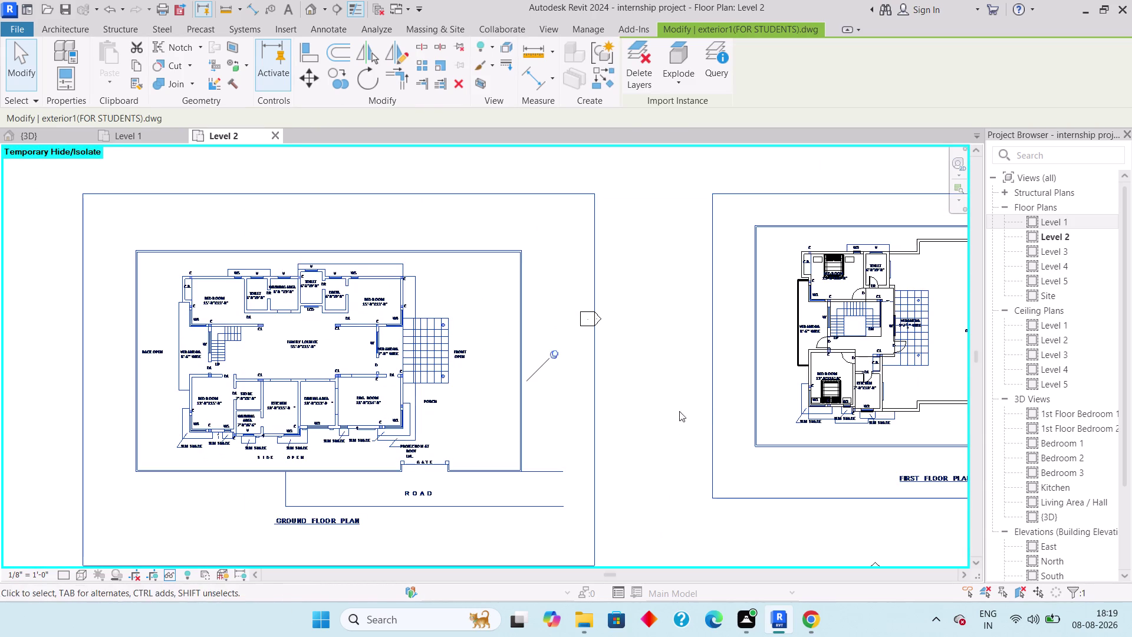
middle_drag(652, 418, 756, 439)
scroll(down, 3)
middle_drag(760, 407, 678, 417)
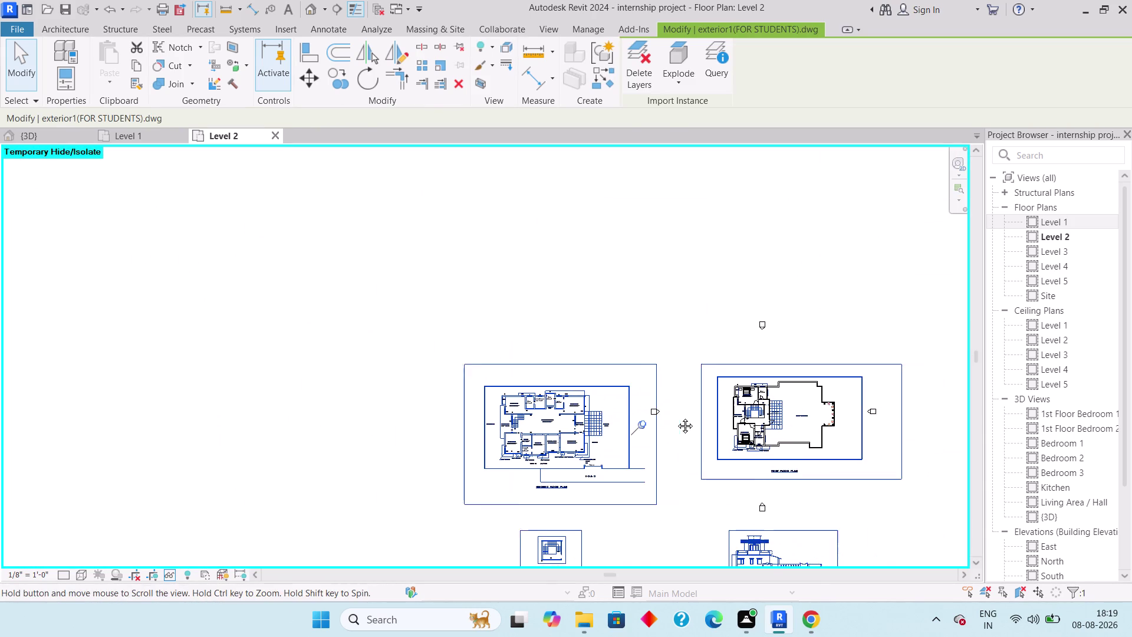
middle_drag(679, 417, 676, 417)
Move the DWG corner to the bedroom wall endpoint, which Revit refuses because it is pinned.
click(310, 78)
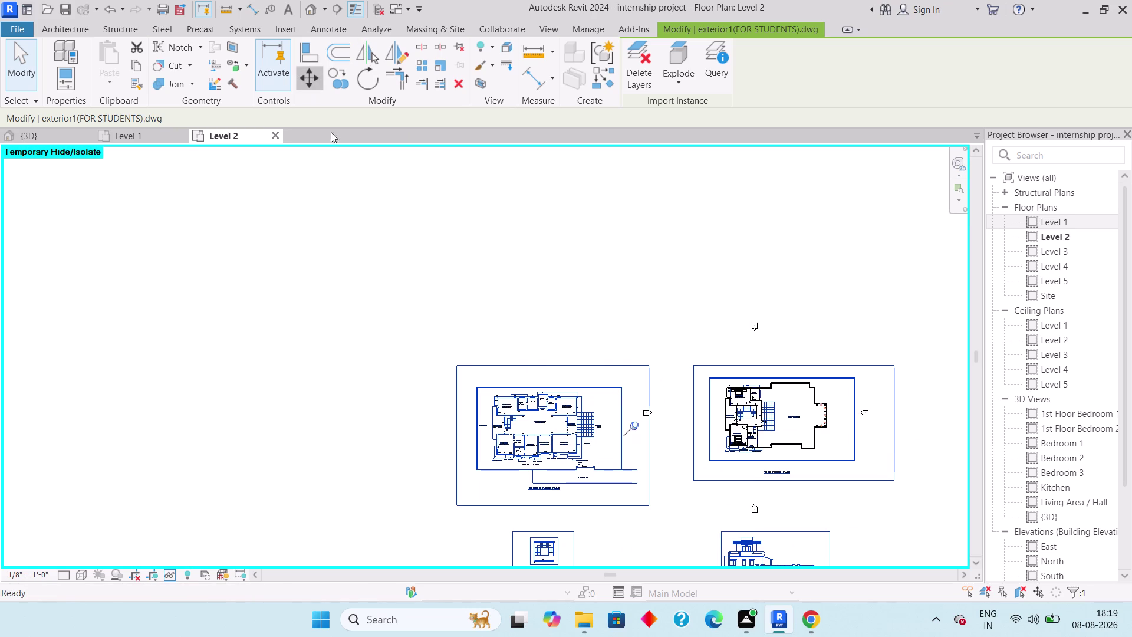
scroll(up, 3)
scroll(up, 3)
scroll(up, 3)
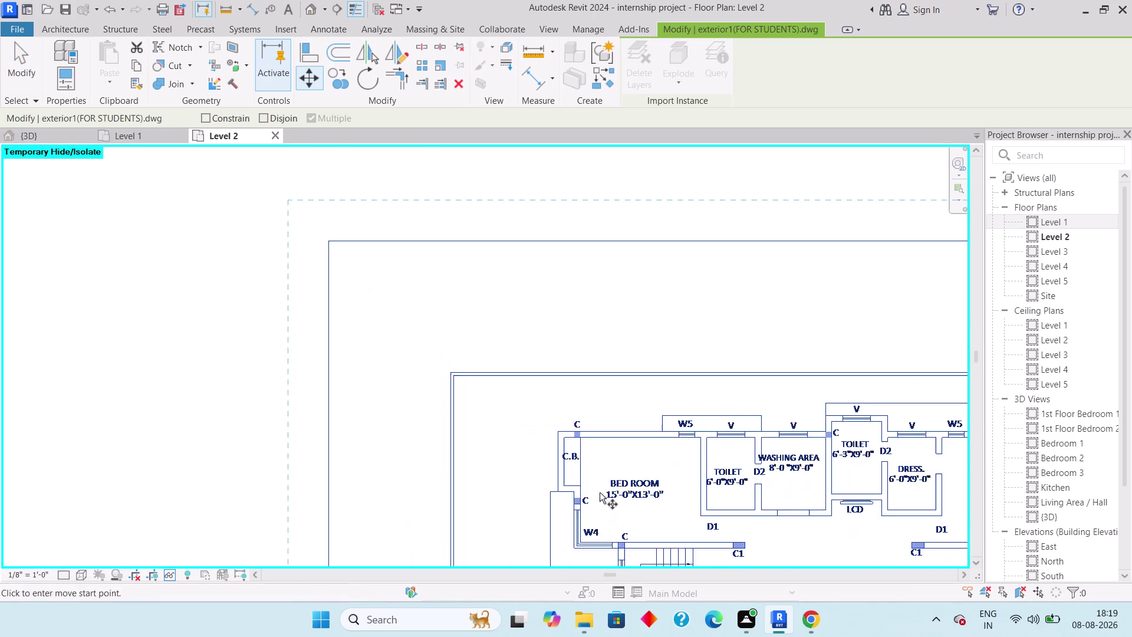
scroll(up, 3)
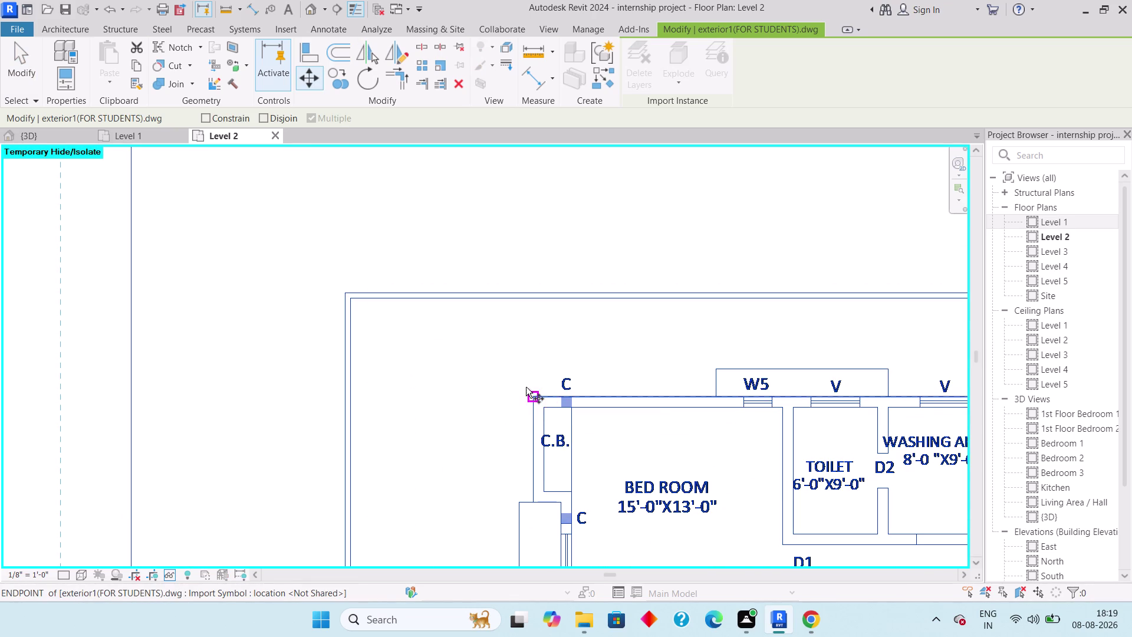
click(534, 396)
middle_drag(644, 403, 243, 369)
scroll(down, 3)
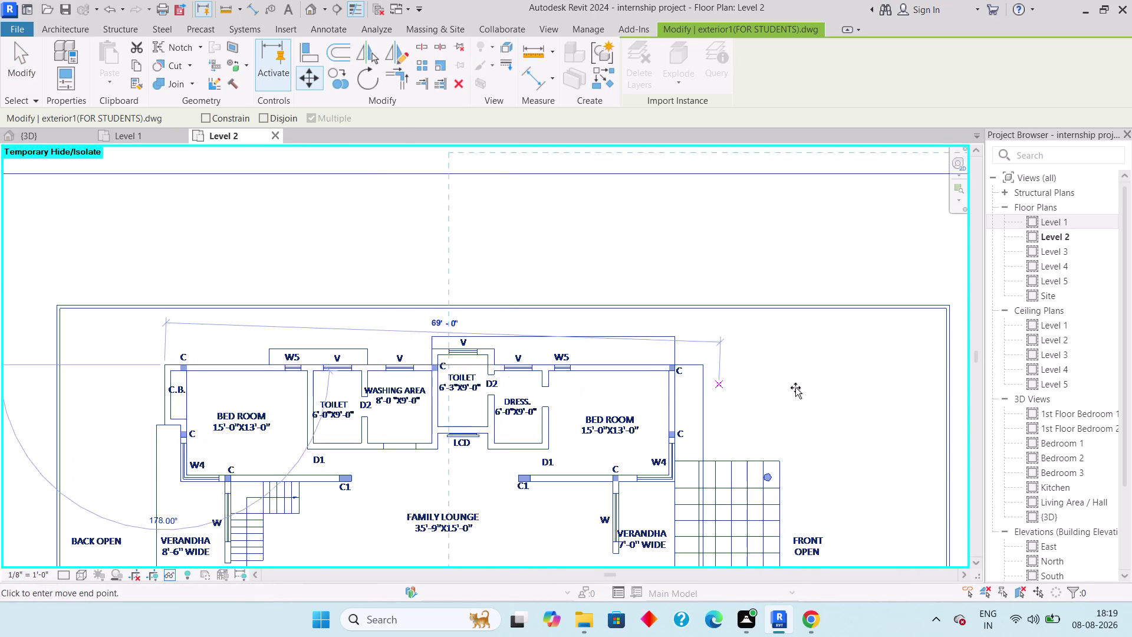
middle_drag(781, 386, 402, 375)
scroll(down, 3)
middle_drag(716, 400, 438, 393)
scroll(down, 3)
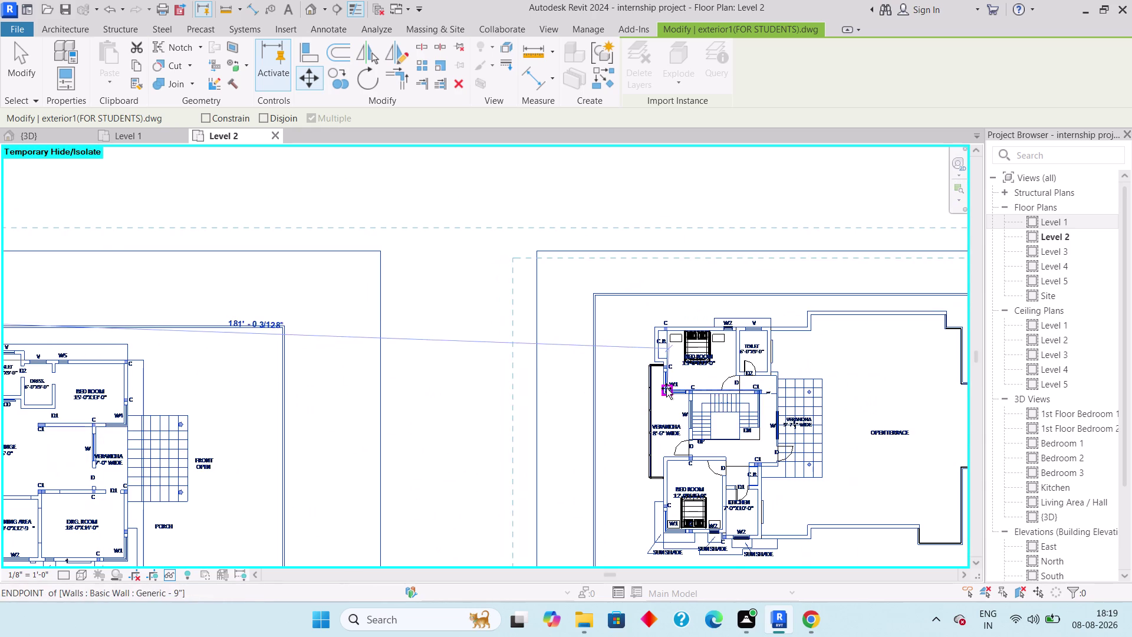
scroll(up, 3)
scroll(up, 3)
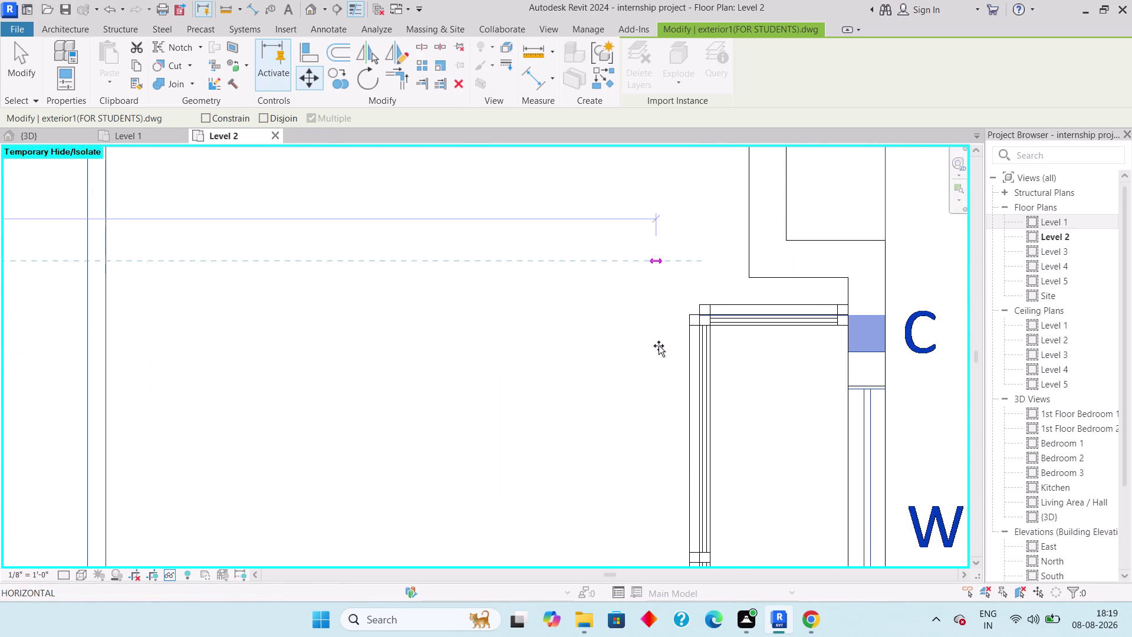
scroll(up, 3)
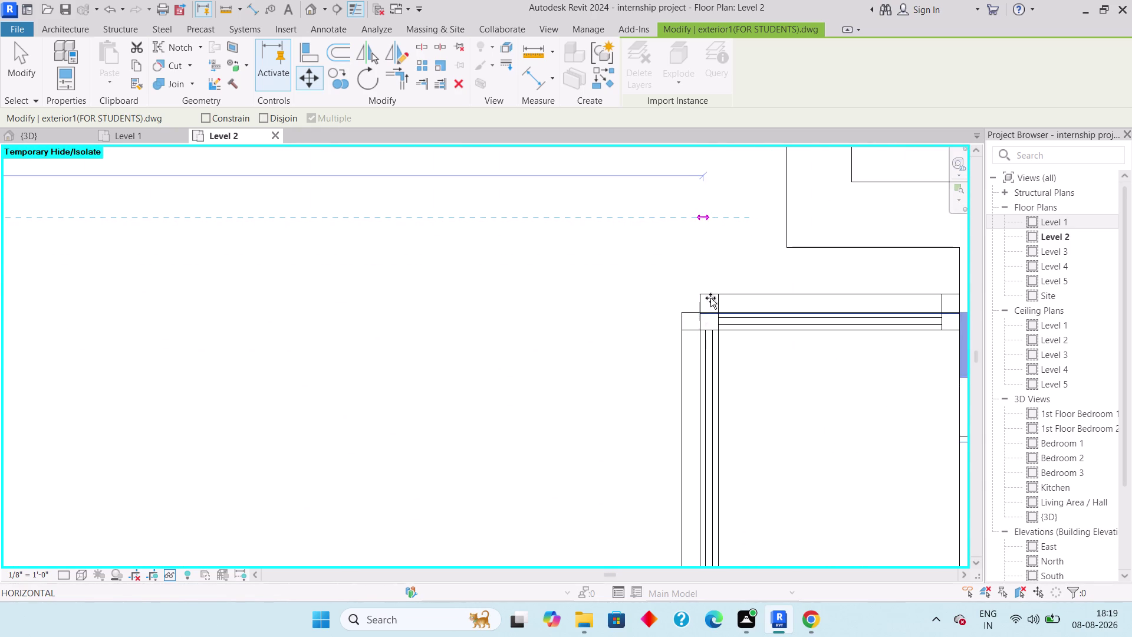
middle_drag(717, 268, 684, 451)
scroll(down, 3)
middle_drag(696, 290, 669, 475)
scroll(down, 3)
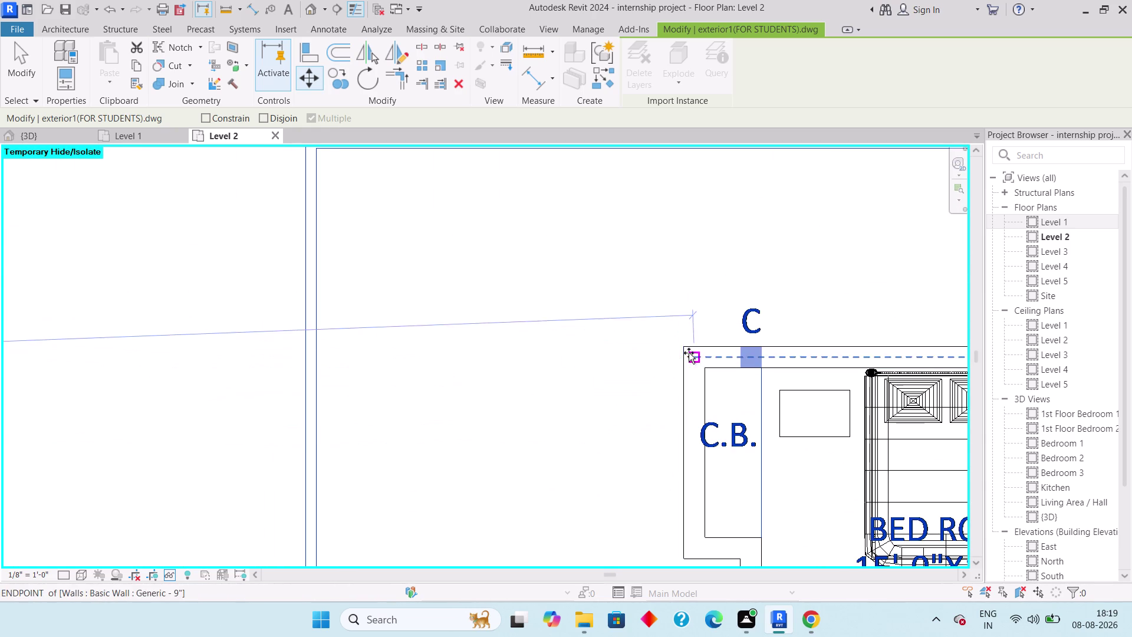
click(683, 349)
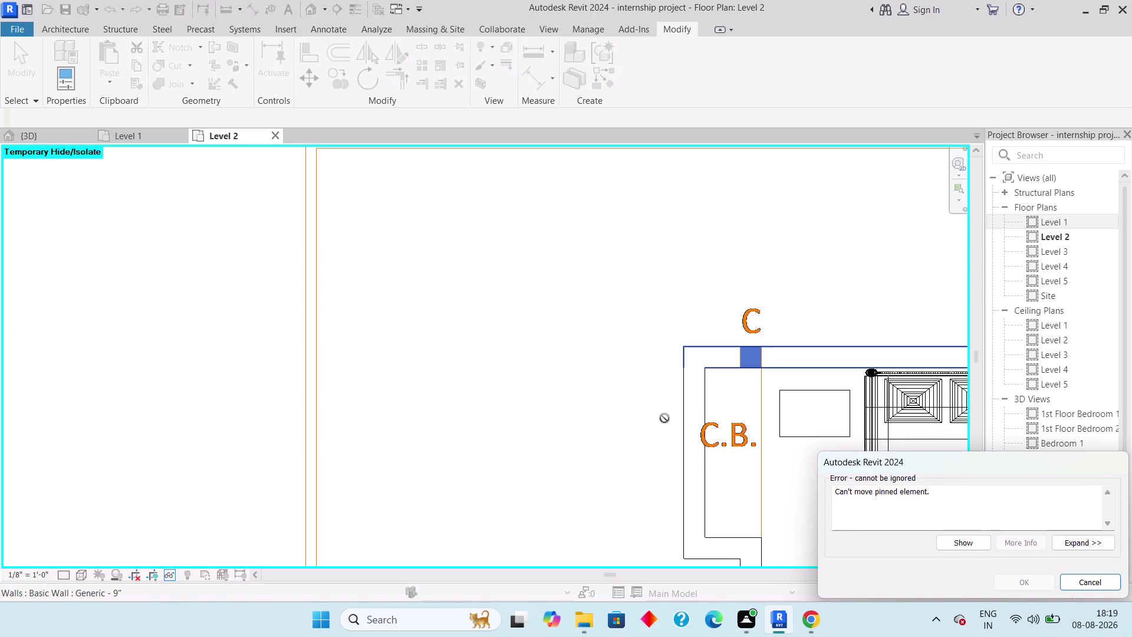
Undo the failed move, then select and unpin the imported ground floor plan.
key(ctrl+z)
key(ctrl+z)
click(1083, 577)
scroll(down, 3)
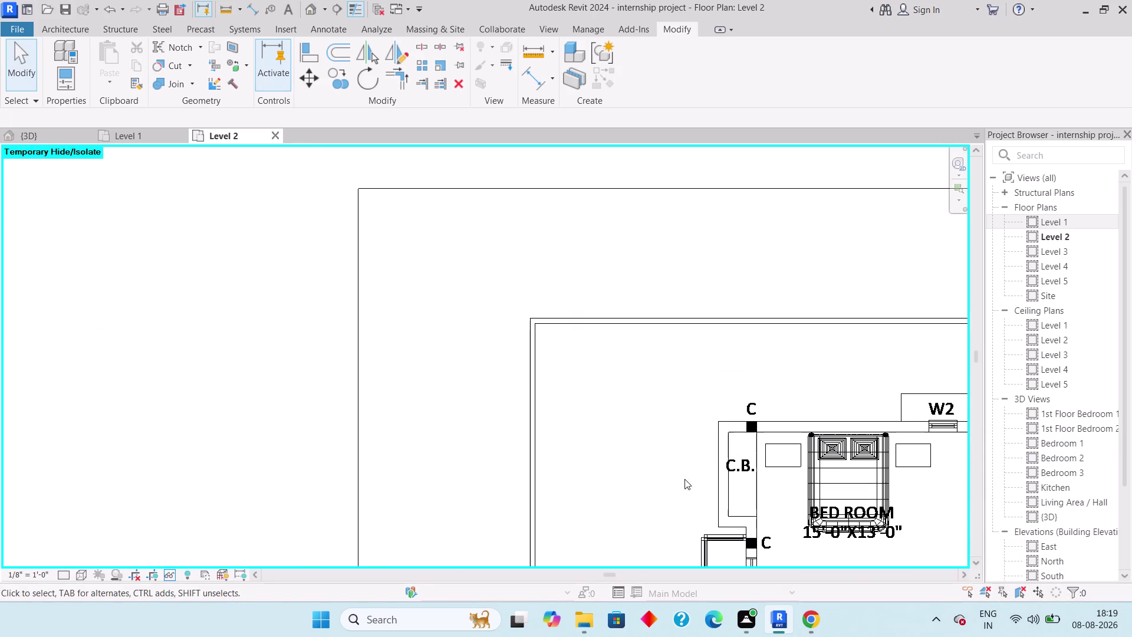
scroll(down, 3)
middle_drag(544, 439, 857, 425)
scroll(down, 3)
scroll(down, 3)
middle_drag(503, 404, 668, 326)
scroll(down, 3)
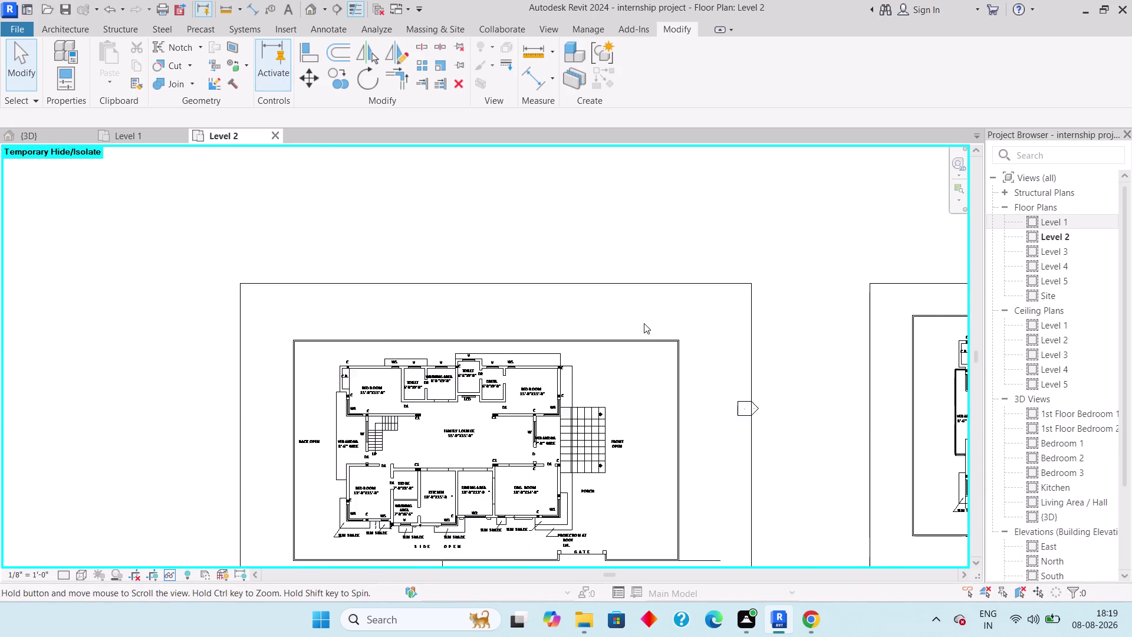
drag(476, 237, 281, 407)
middle_drag(306, 418, 311, 412)
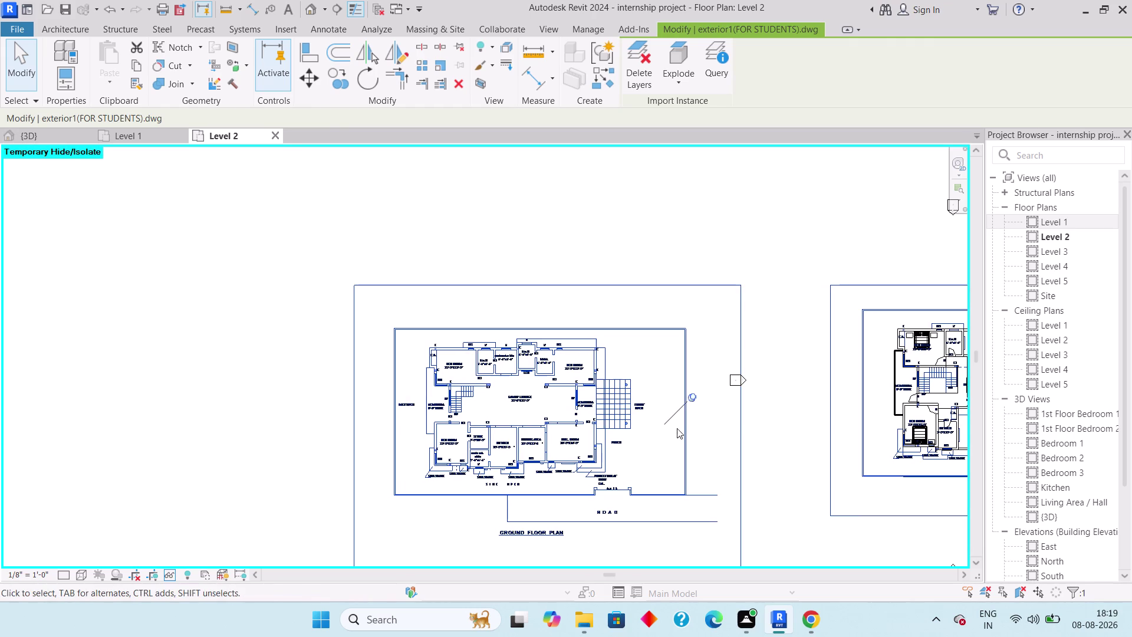
click(692, 397)
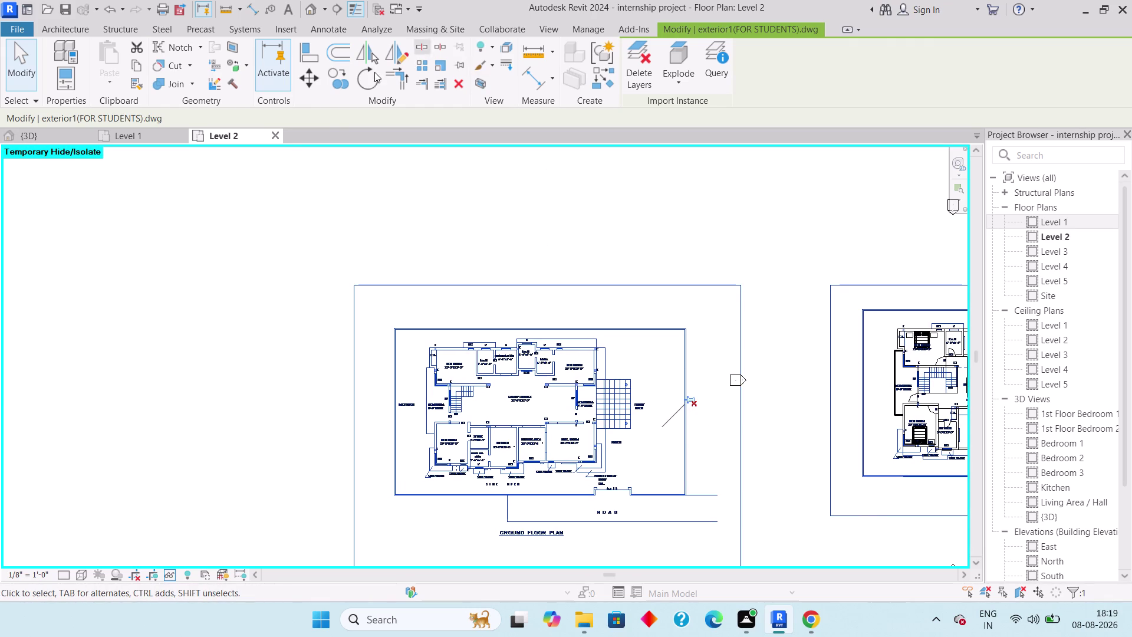
Move the ground floor plan from its corner onto the wall intersection.
click(315, 80)
scroll(up, 3)
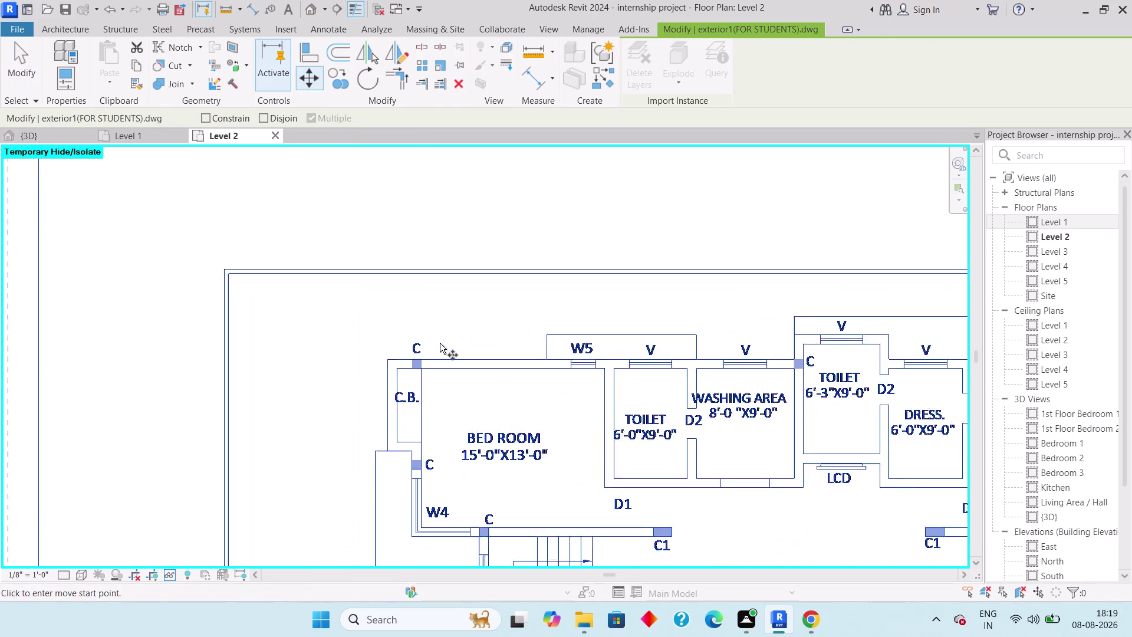
scroll(up, 3)
click(362, 368)
middle_drag(678, 401, 279, 401)
scroll(down, 3)
middle_drag(815, 367, 527, 351)
scroll(down, 3)
scroll(down, 3)
middle_drag(748, 360, 641, 373)
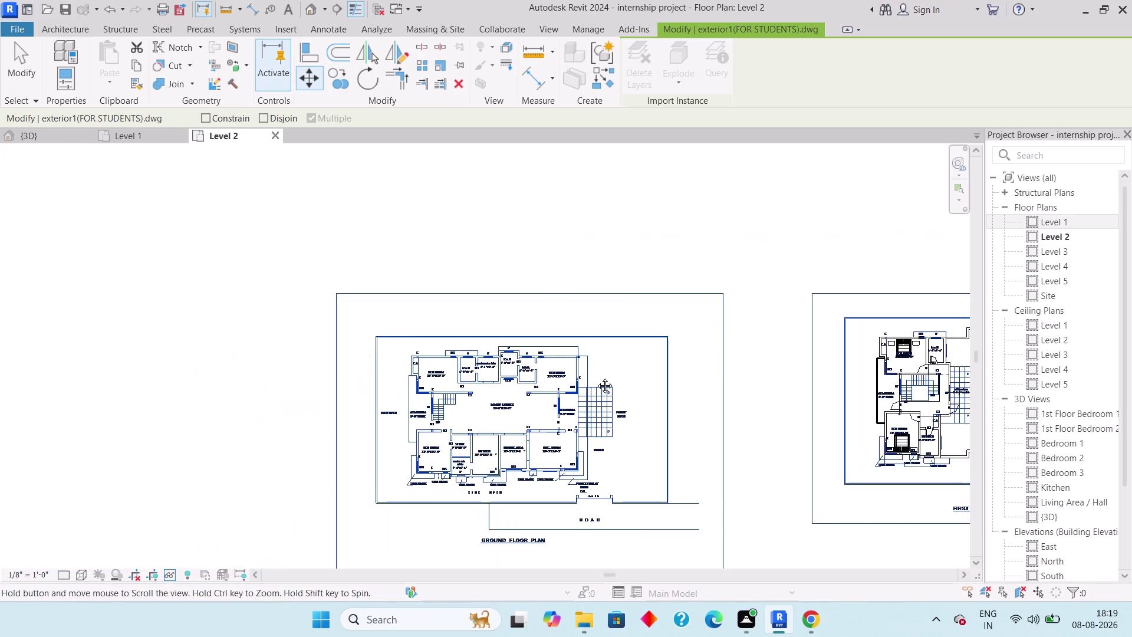
middle_drag(641, 373, 558, 379)
scroll(up, 3)
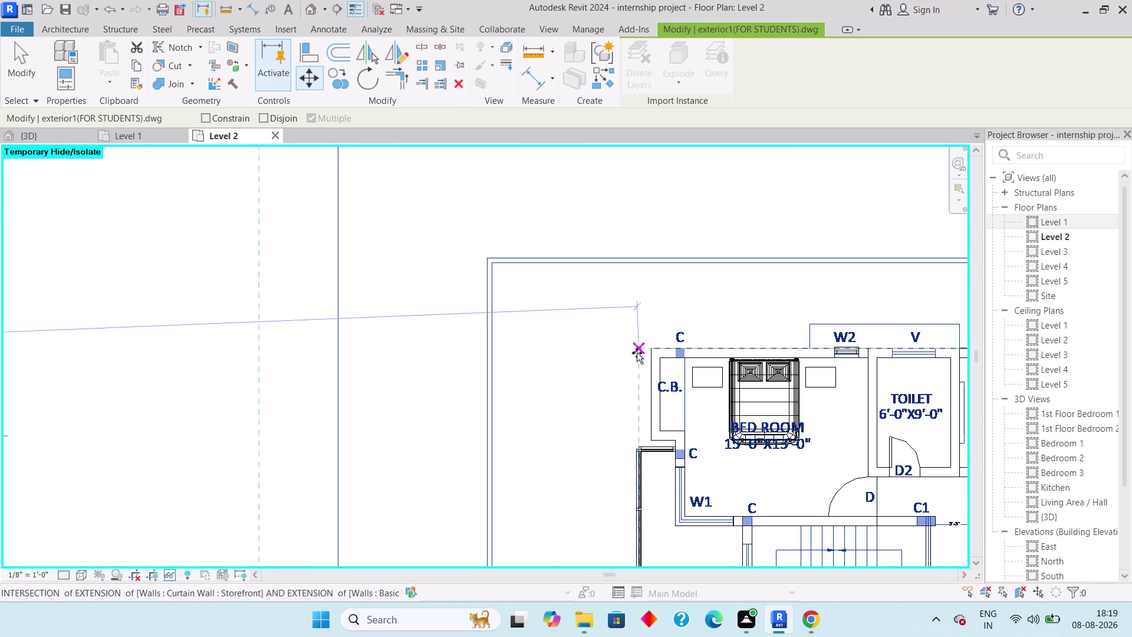
click(650, 345)
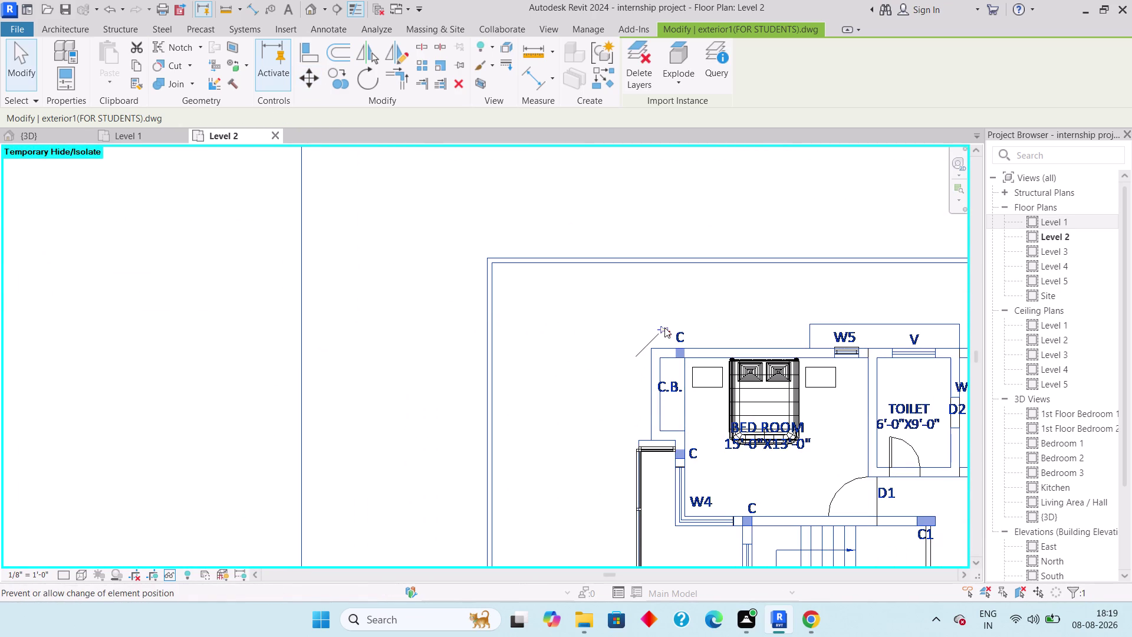
Pin the aligned plan and switch the visual style to Realistic.
click(660, 329)
scroll(down, 3)
middle_drag(636, 360, 421, 343)
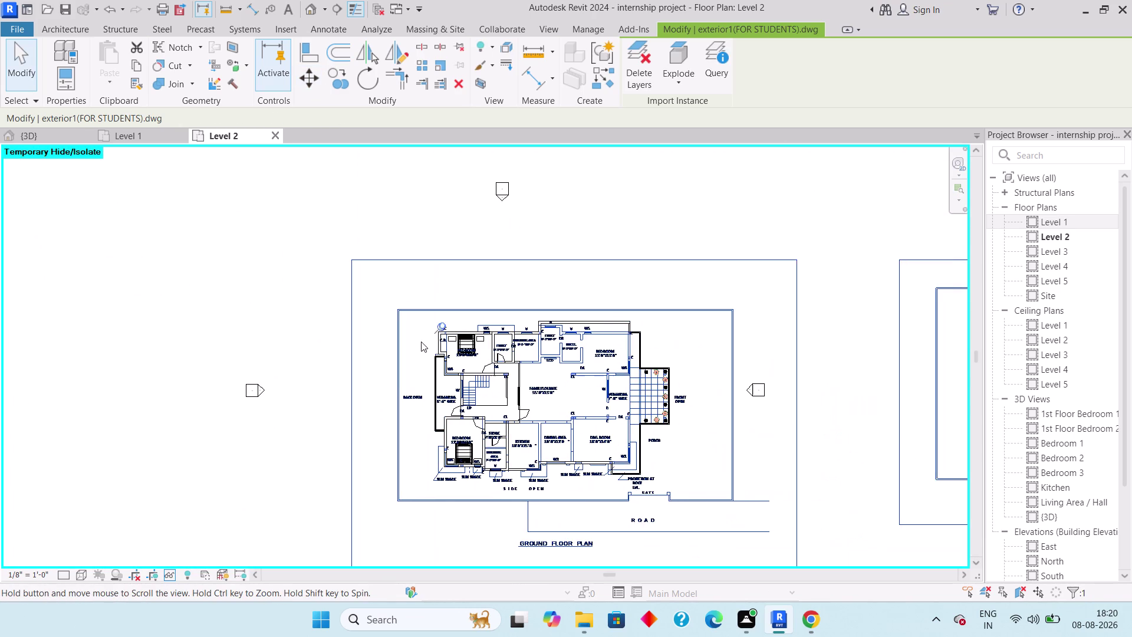
click(81, 571)
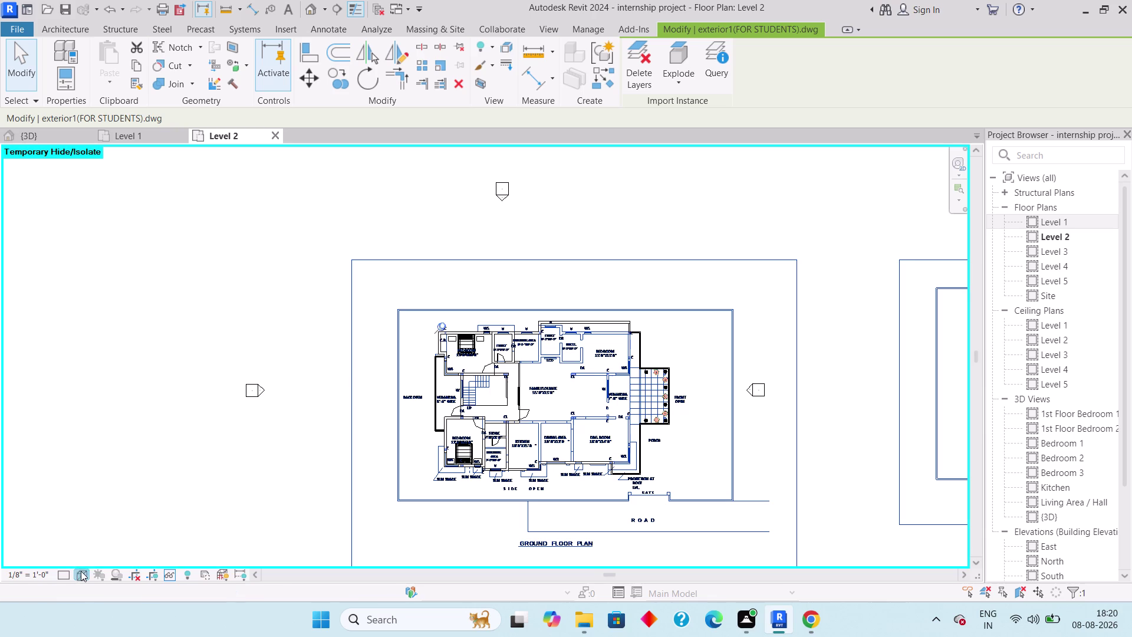
click(121, 560)
scroll(up, 3)
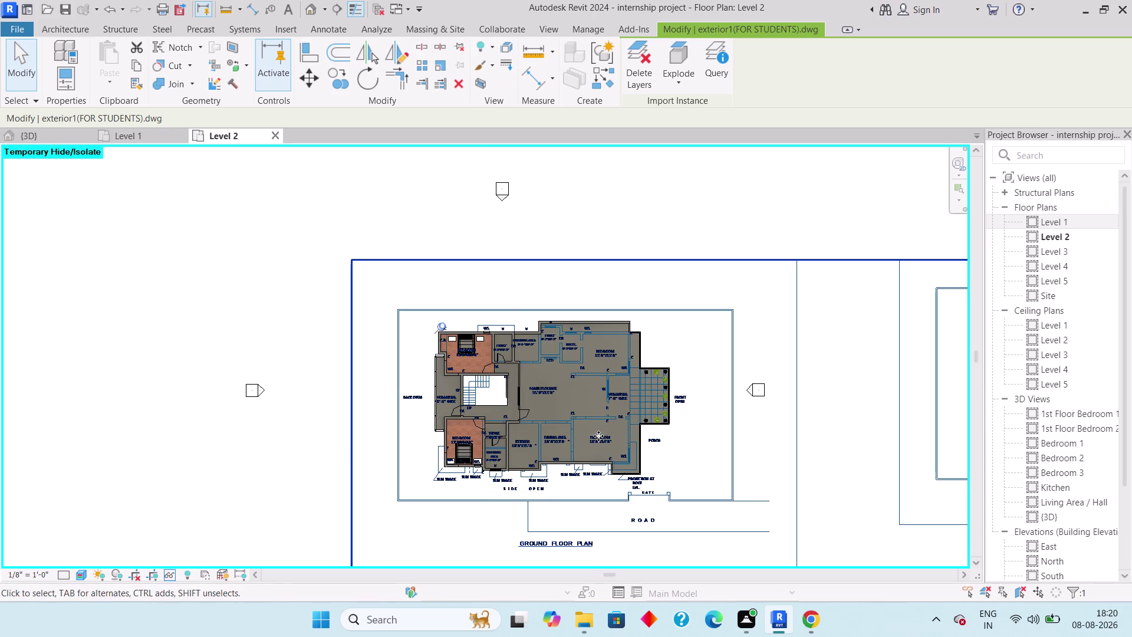
scroll(up, 3)
middle_drag(598, 435, 665, 430)
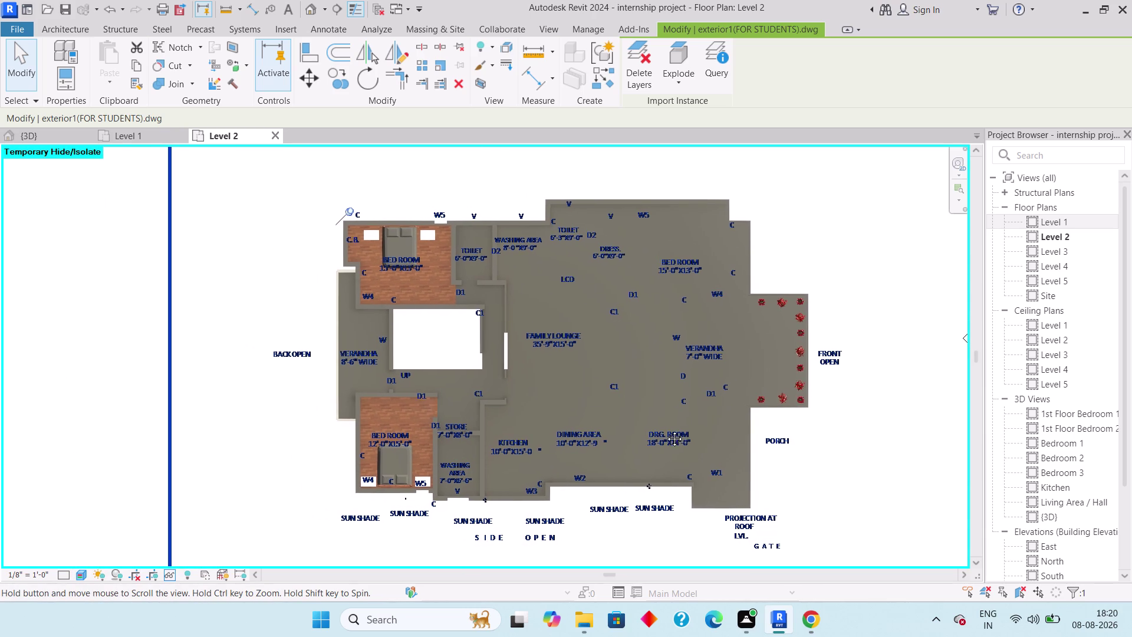
middle_drag(665, 429, 672, 438)
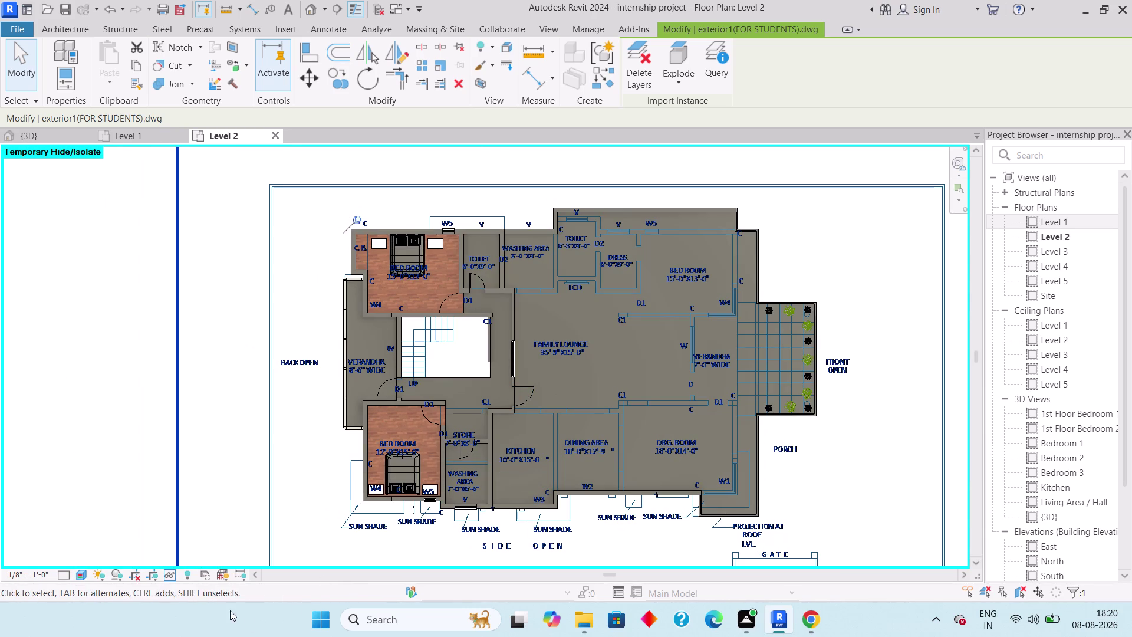
Switch the visual style back to a plain line style and bring up print settings.
click(86, 571)
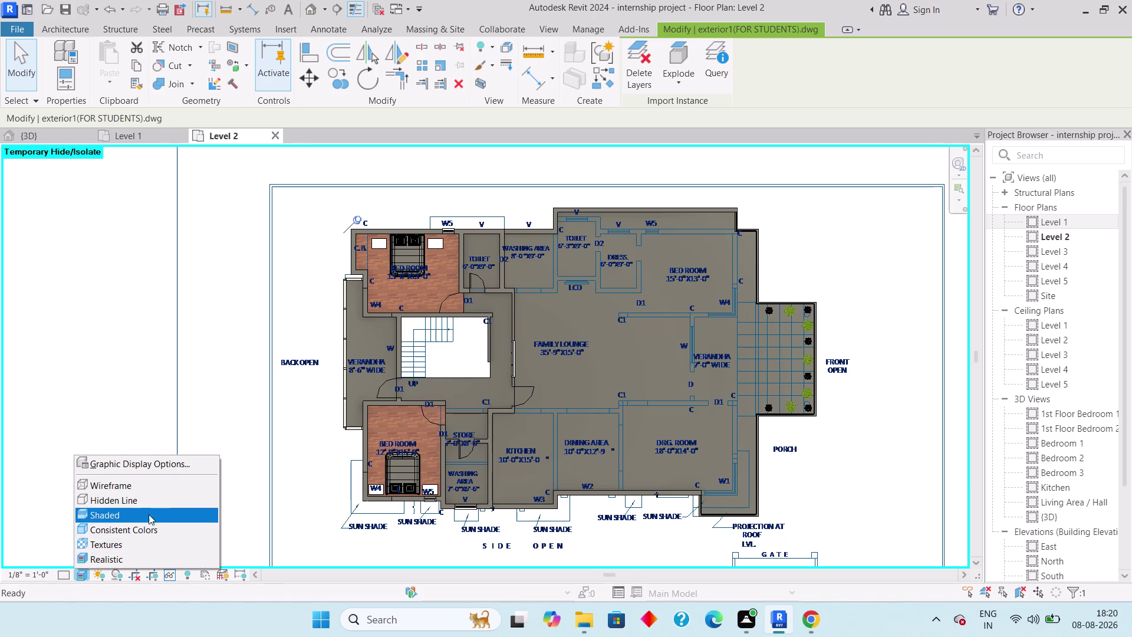
click(150, 503)
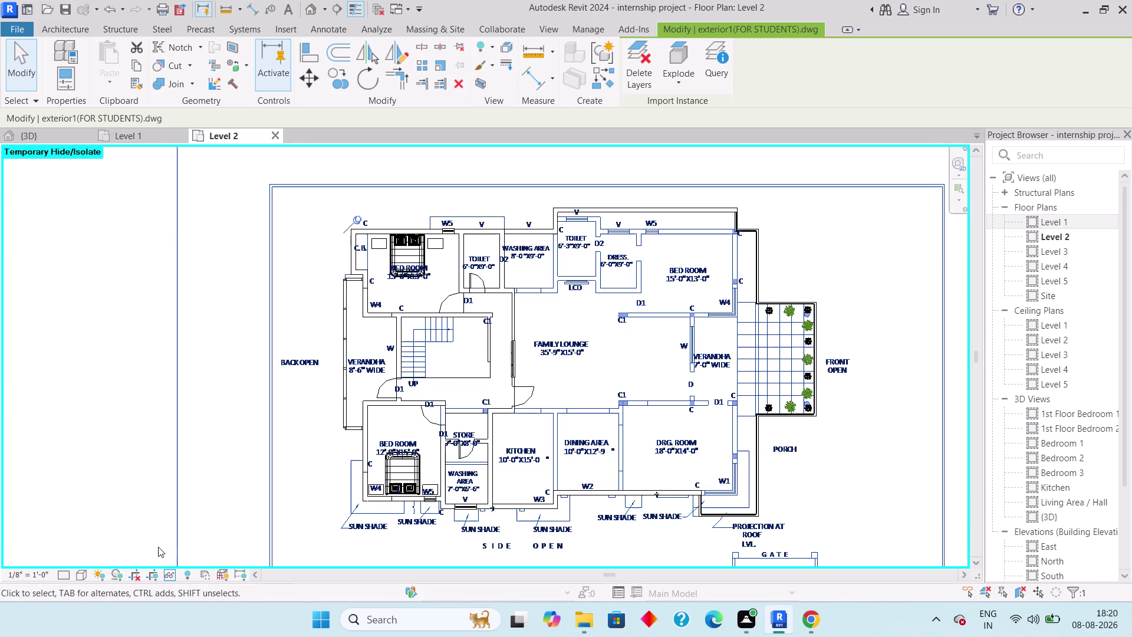
click(83, 569)
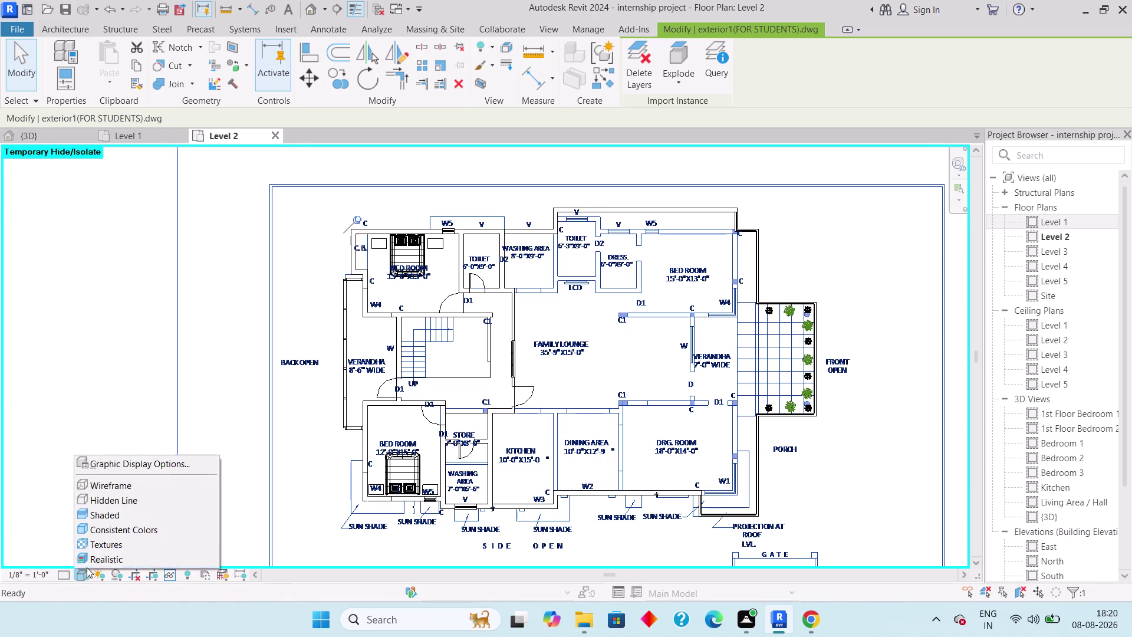
click(120, 491)
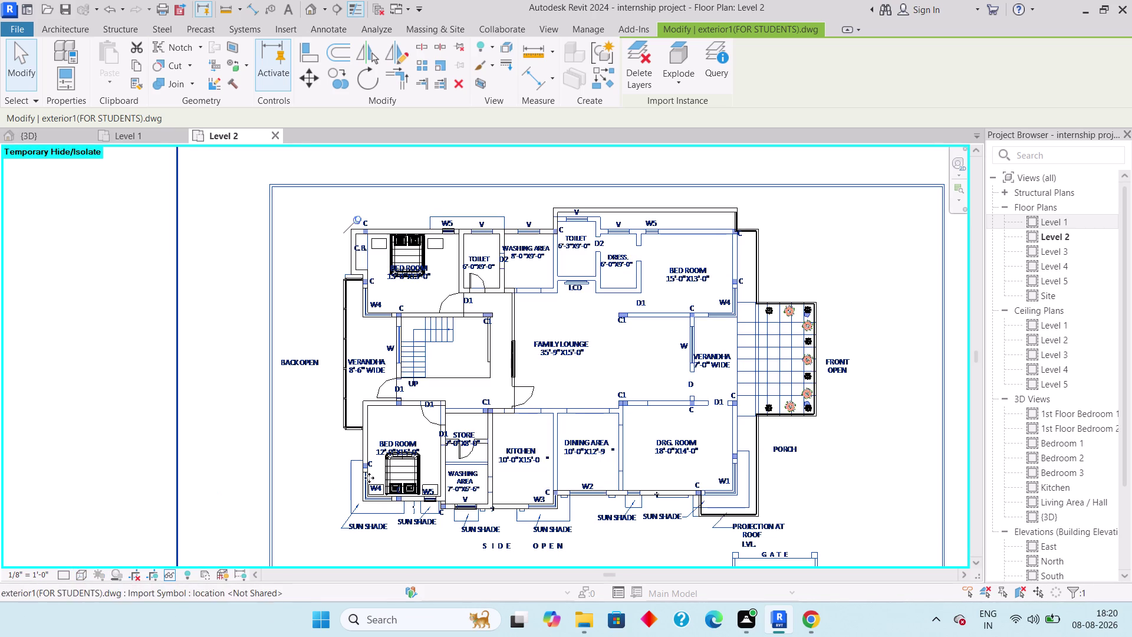
middle_drag(800, 492, 800, 491)
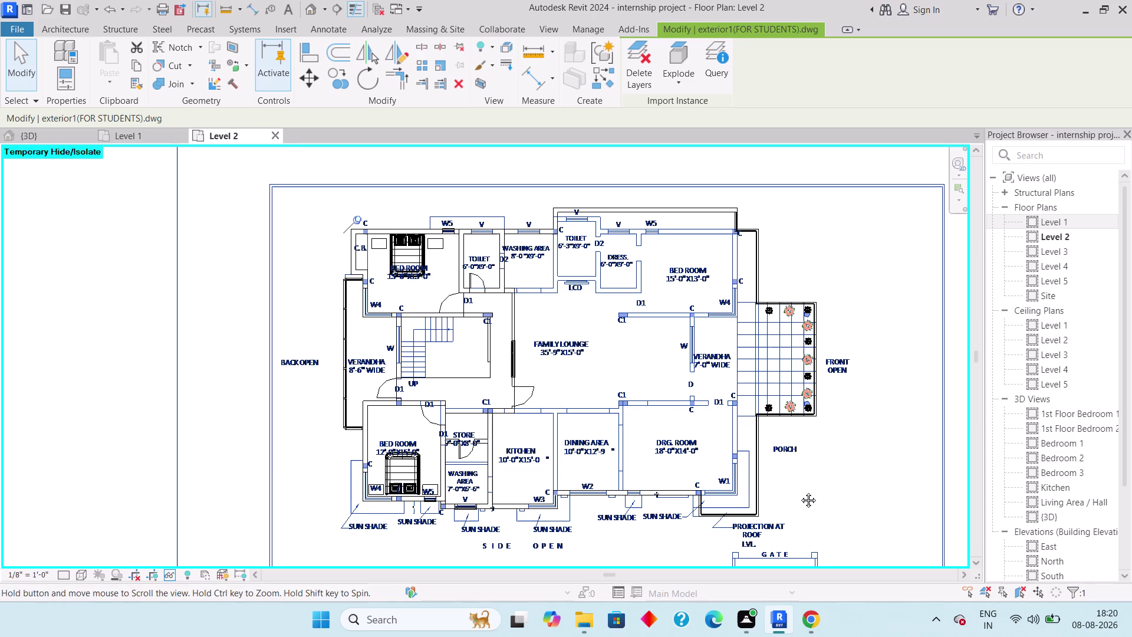
middle_drag(799, 491, 786, 468)
scroll(down, 3)
middle_drag(794, 470, 727, 476)
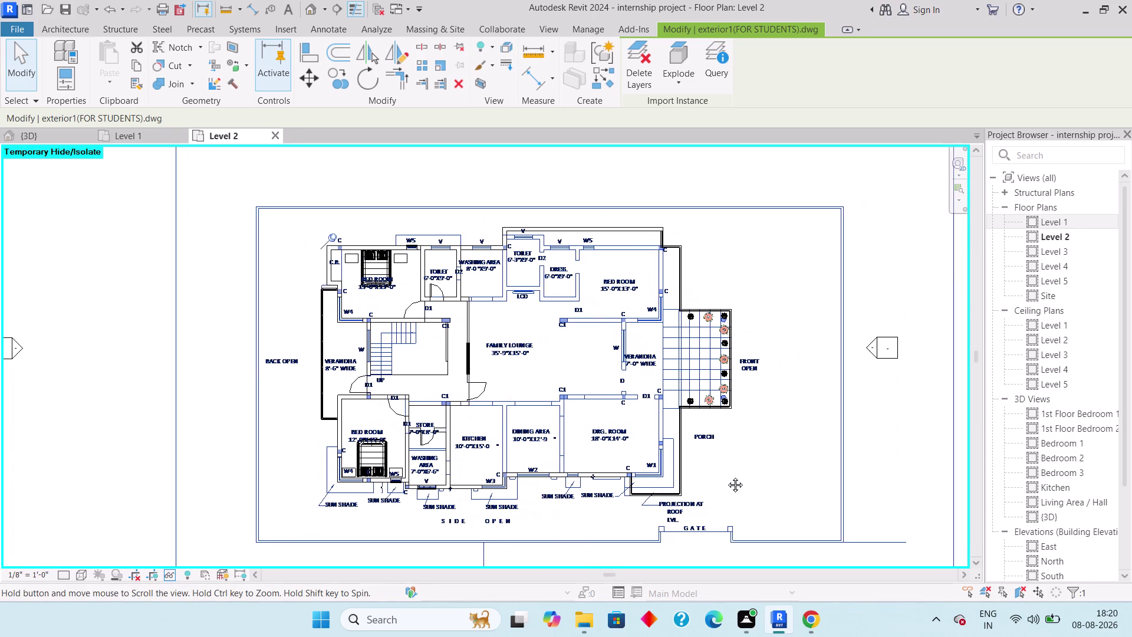
middle_drag(727, 475, 725, 475)
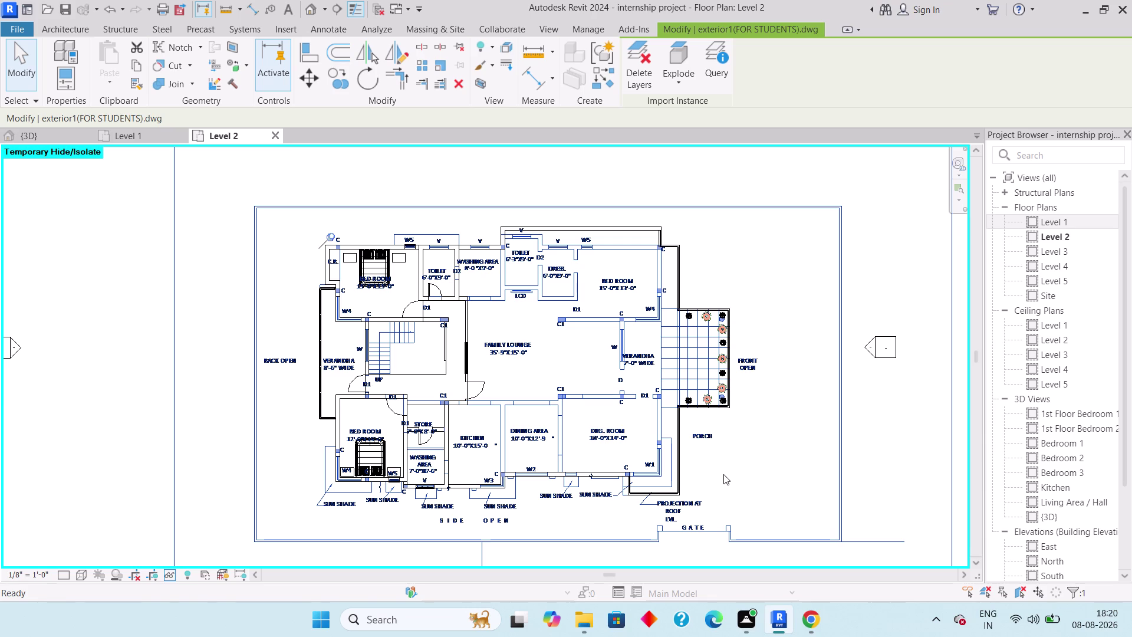
key(ctrl+p)
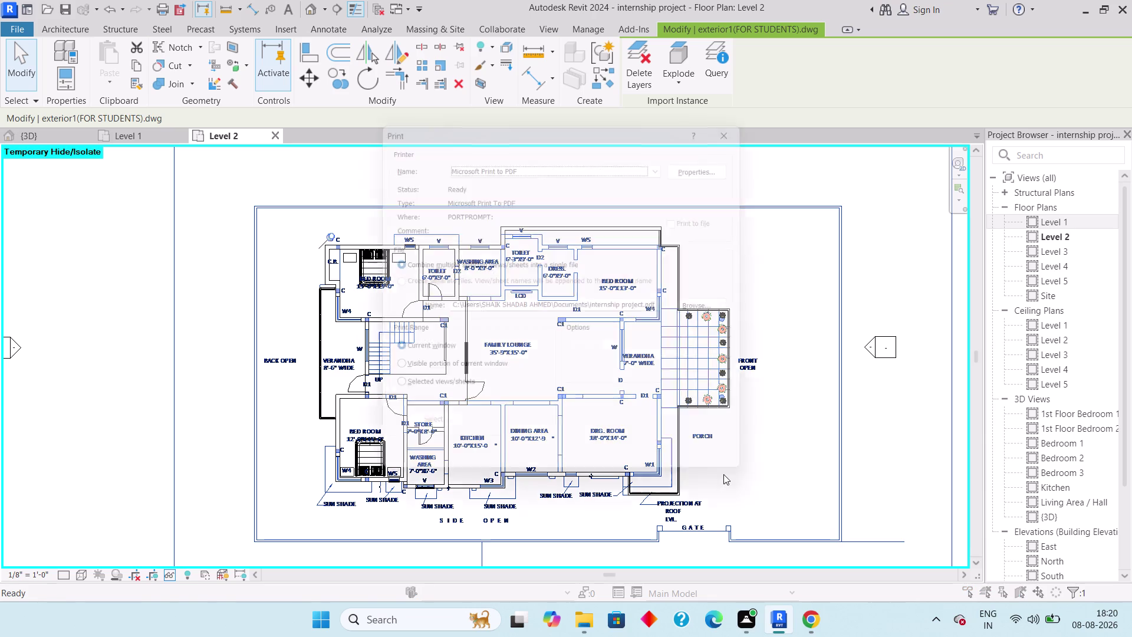
Preview the Level 2 printed sheet, zoom in on the page, then exit back to the plan.
click(505, 476)
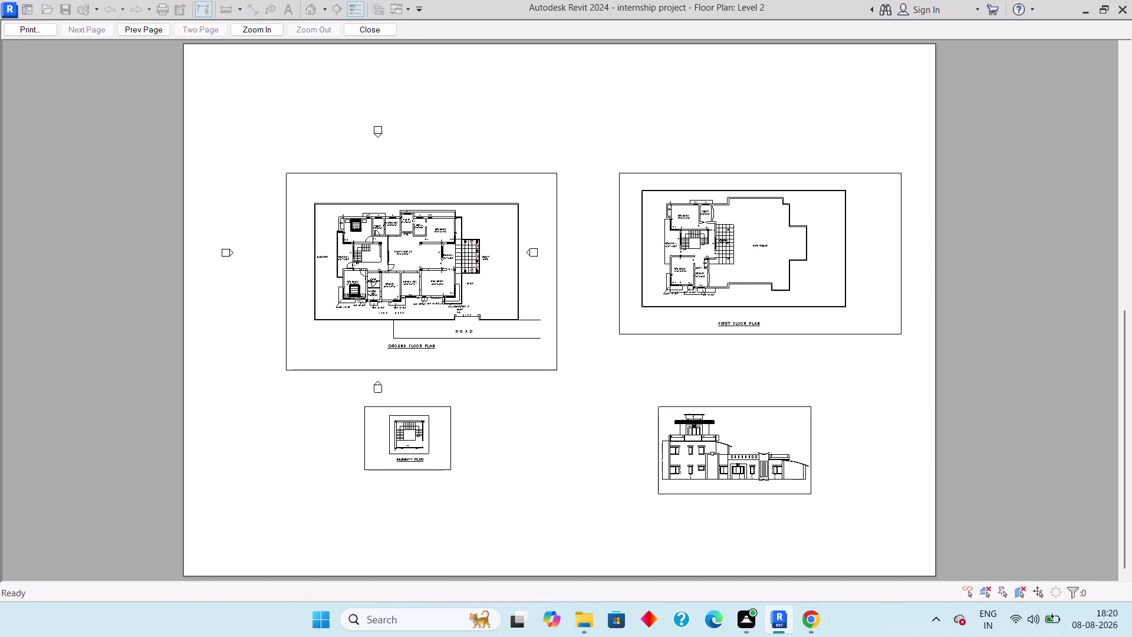
drag(571, 156, 439, 281)
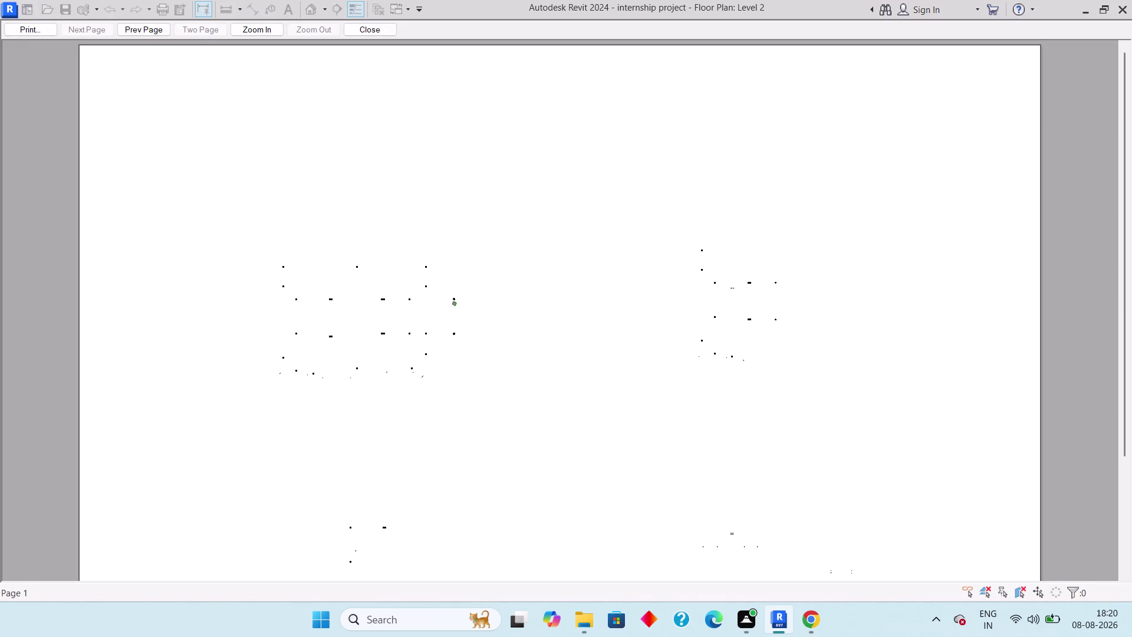
drag(439, 282, 438, 283)
key(Escape)
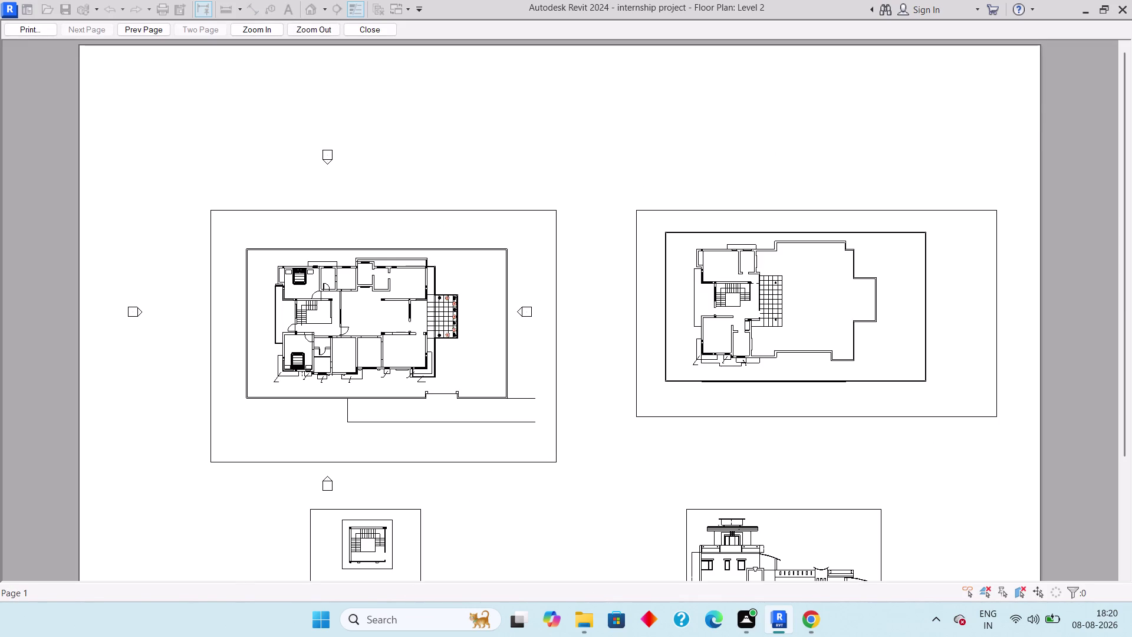
key(Escape)
scroll(down, 3)
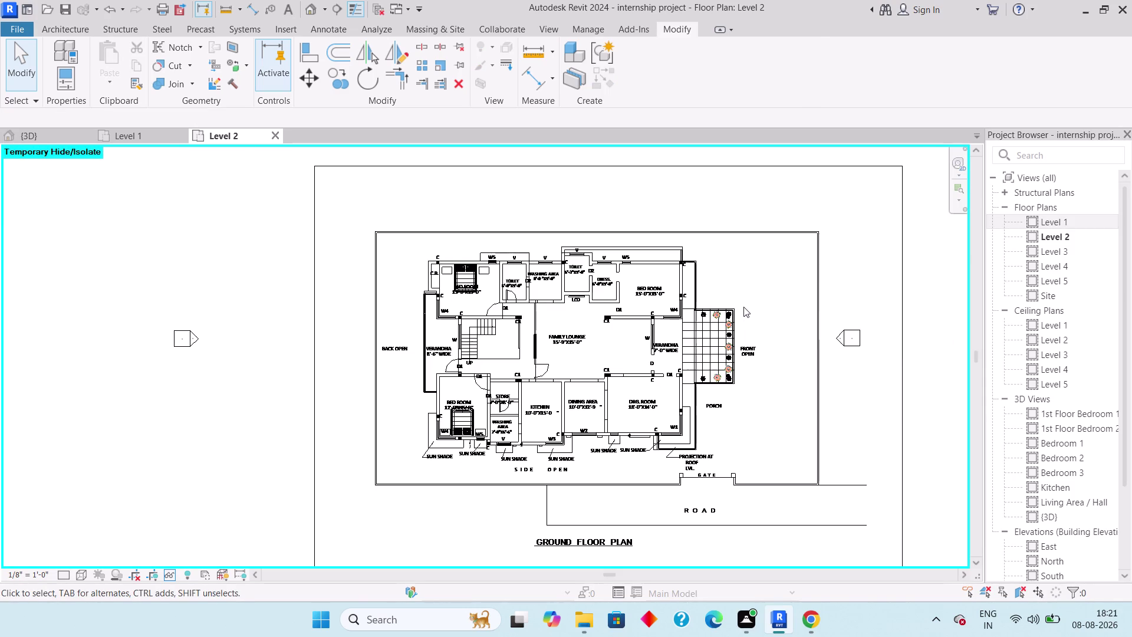
Window-select every element over the ground floor plan, then bring up the Print dialog.
drag(295, 156, 513, 327)
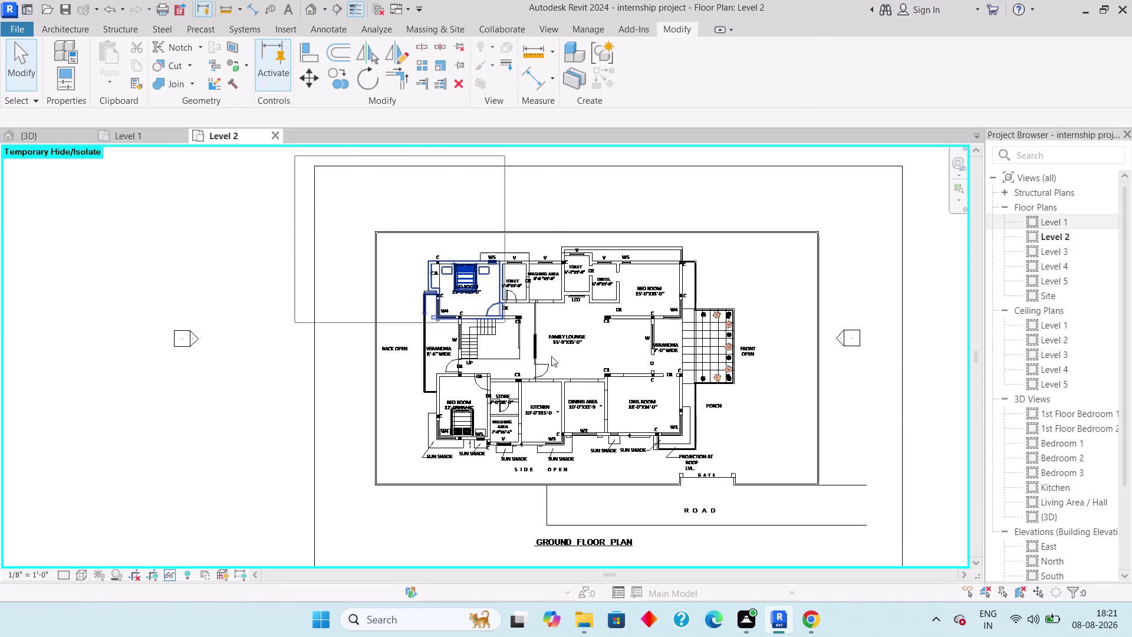
drag(513, 327, 649, 494)
scroll(down, 3)
scroll(down, 3)
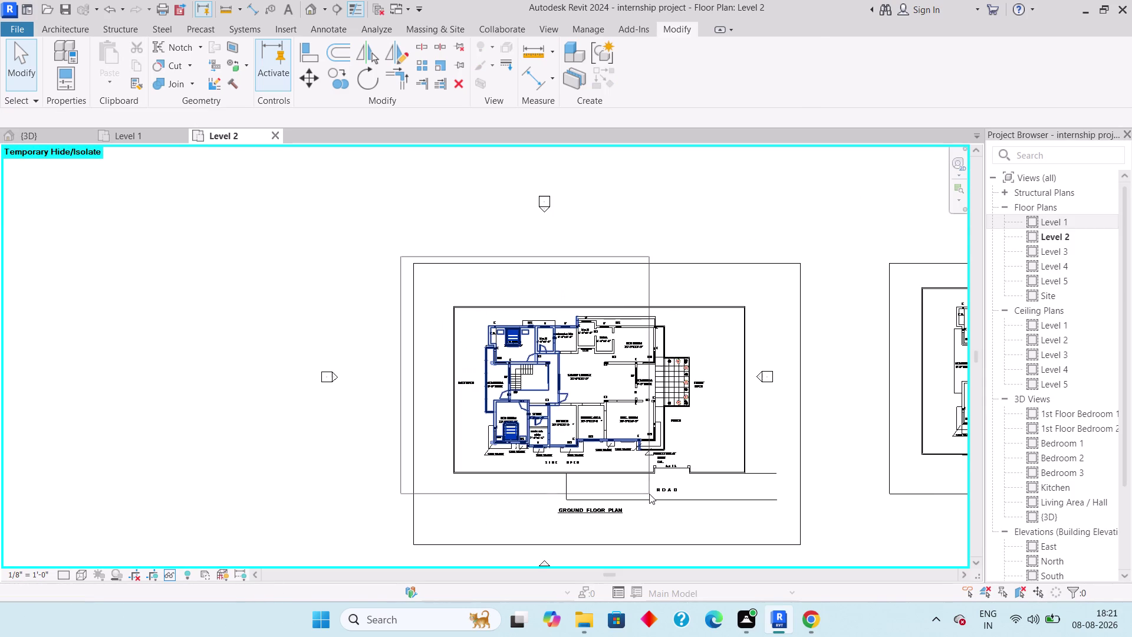
drag(649, 493, 805, 535)
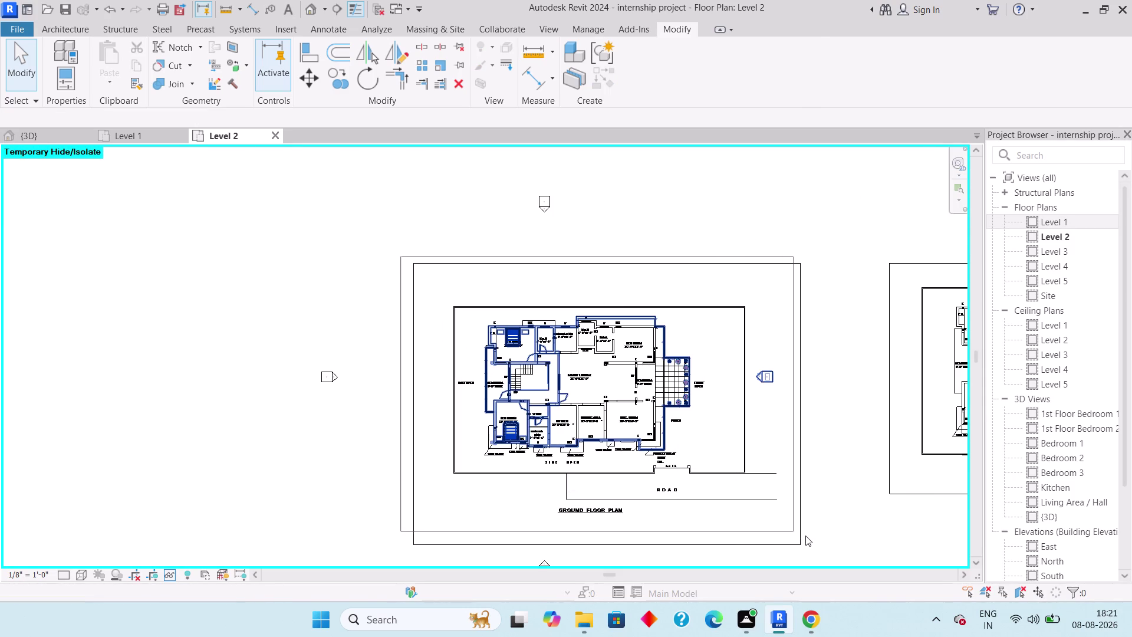
drag(805, 535, 817, 554)
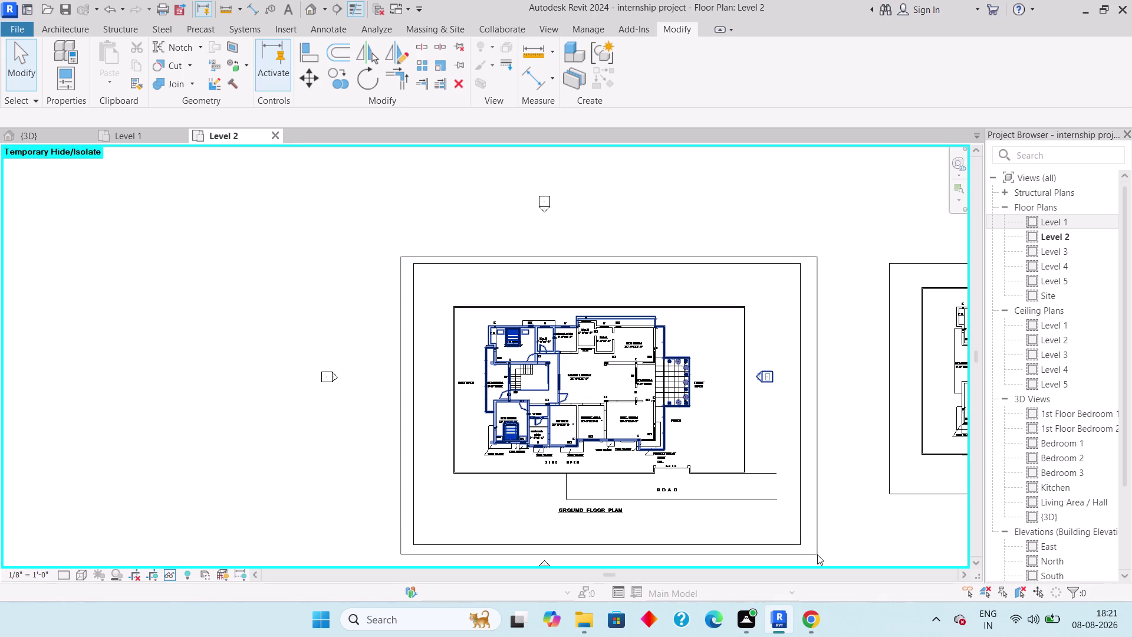
drag(817, 554, 817, 552)
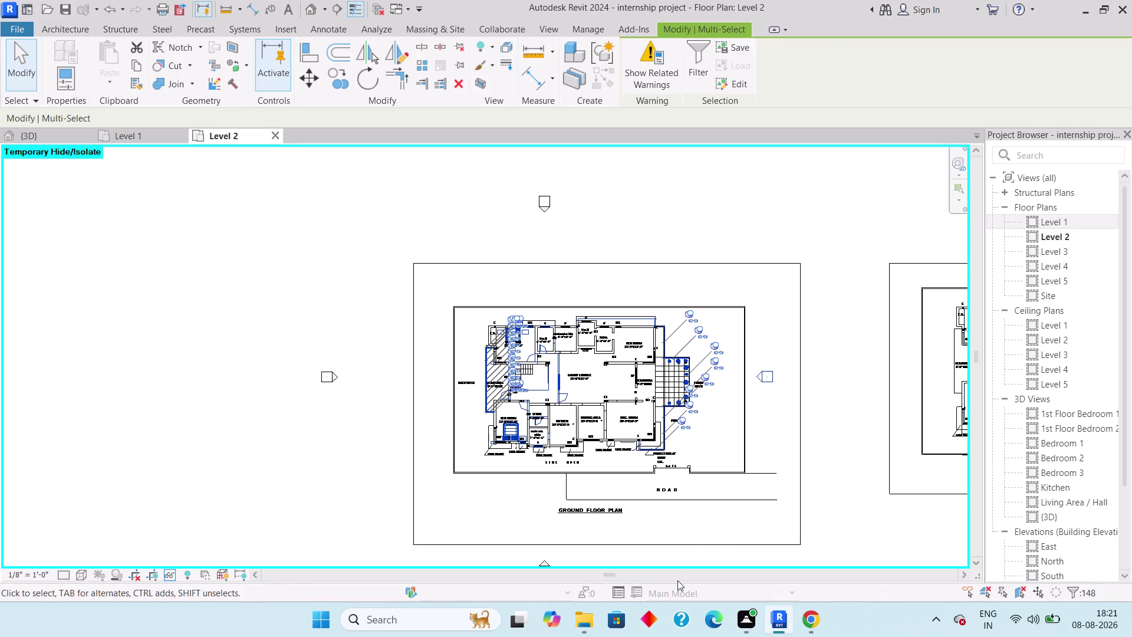
key(ctrl+p)
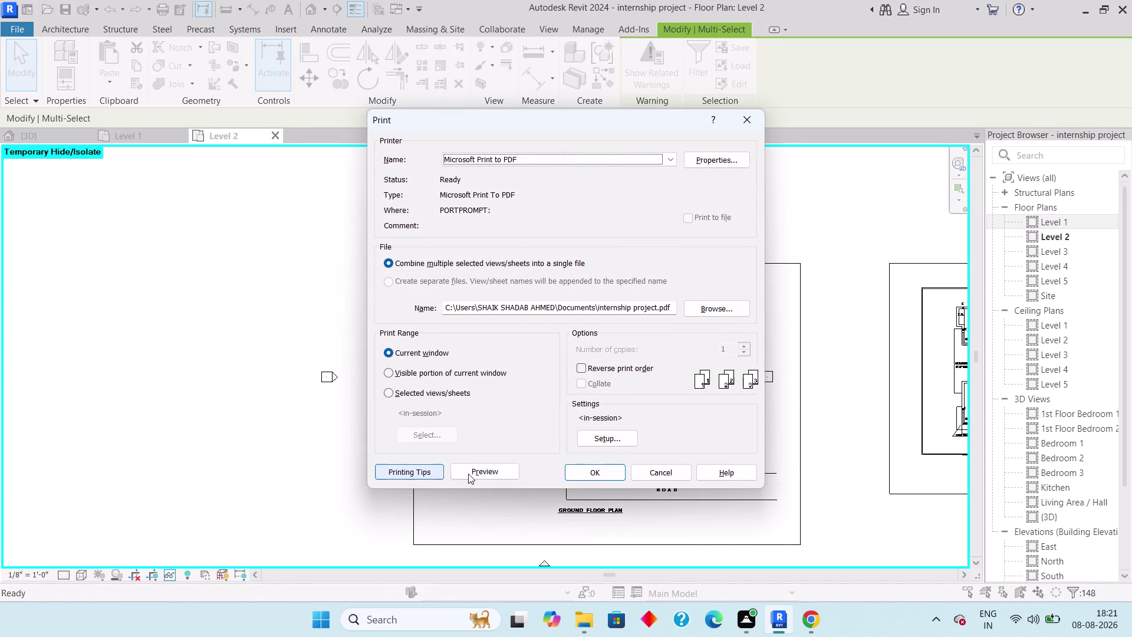
Preview the Level 2 page with all plan sheets, zoom to inspect it, then exit.
click(518, 467)
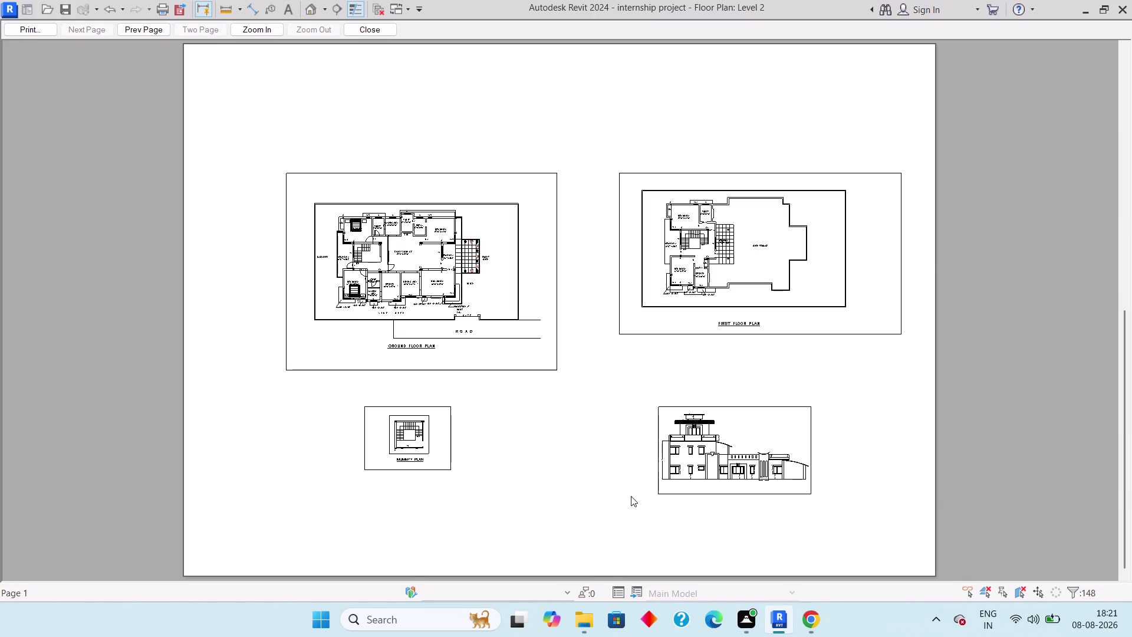
scroll(up, 3)
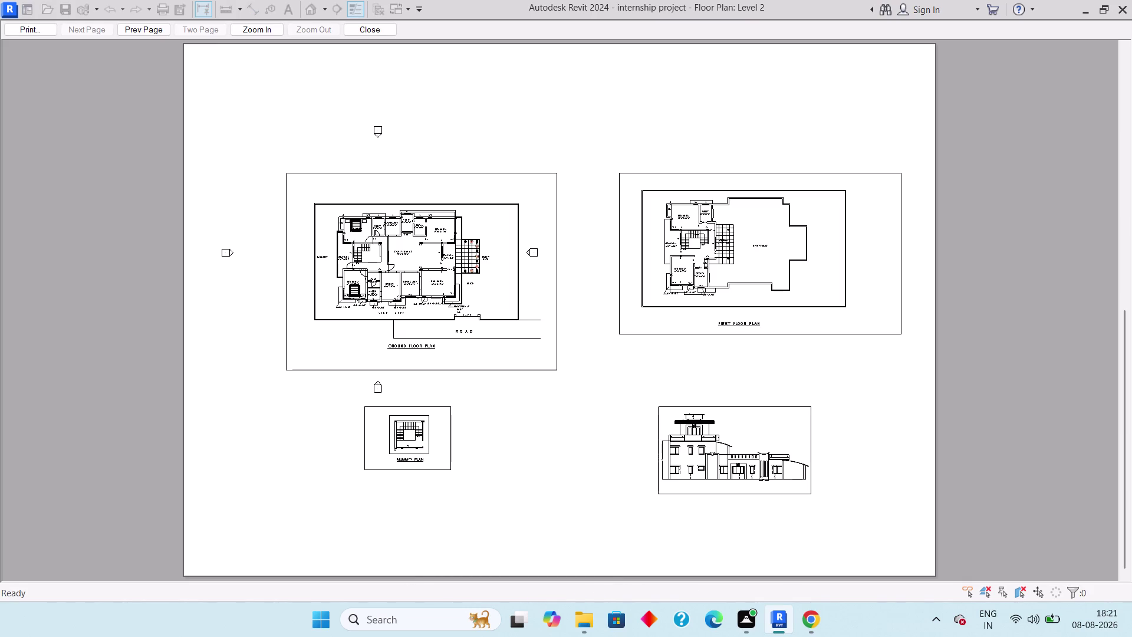
scroll(up, 3)
scroll(down, 3)
scroll(down, 3)
scroll(down, 3)
scroll(down, 3)
key(Escape)
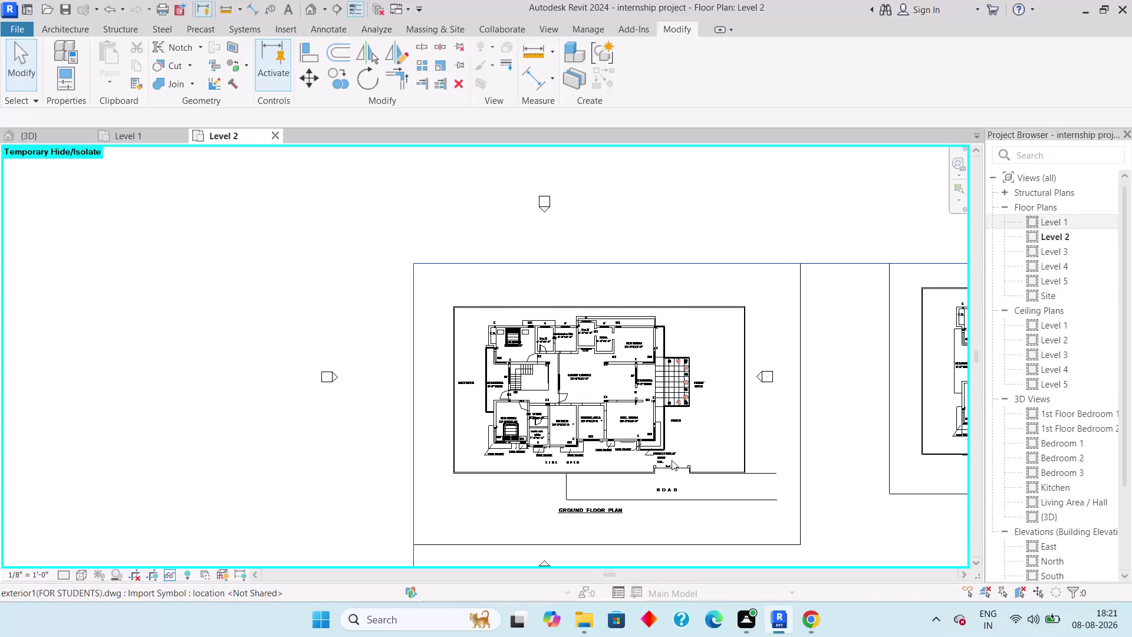
Zoom and pan to center the four ground floor drawings in the Level 2 view.
scroll(down, 3)
scroll(up, 3)
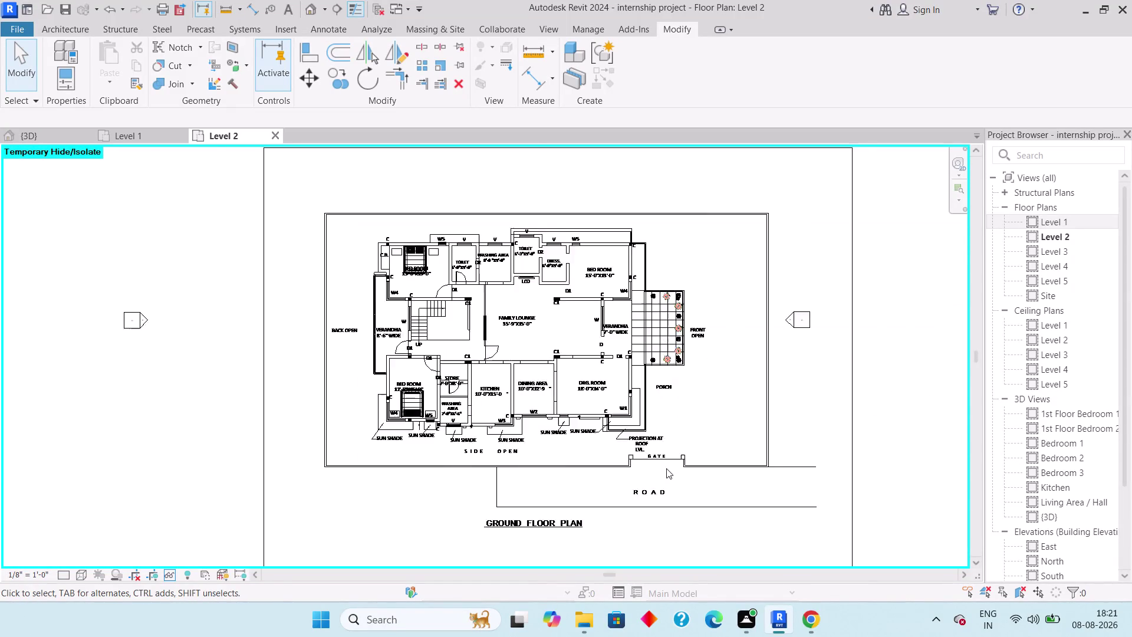
scroll(up, 3)
scroll(up, 3)
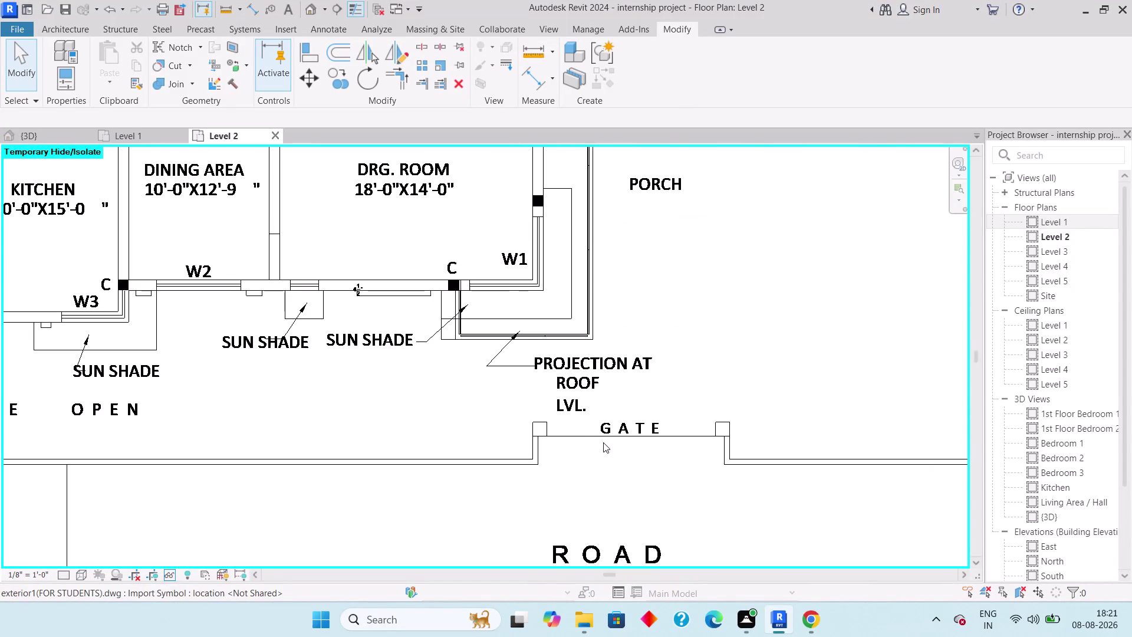
scroll(down, 3)
scroll(down, 3)
scroll(down, 3)
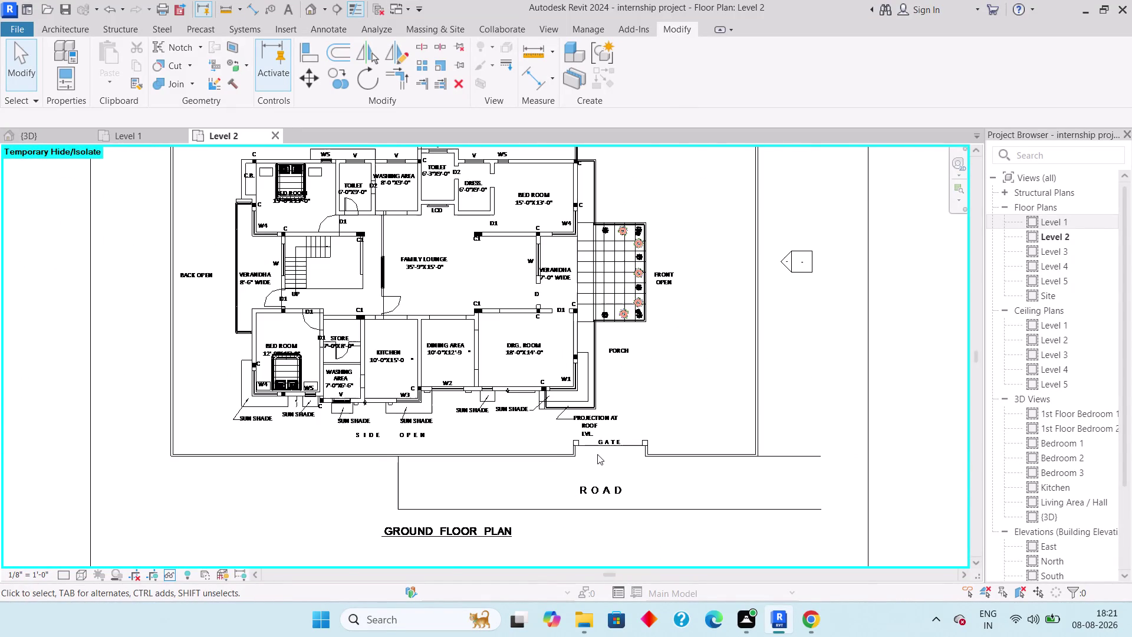
scroll(down, 3)
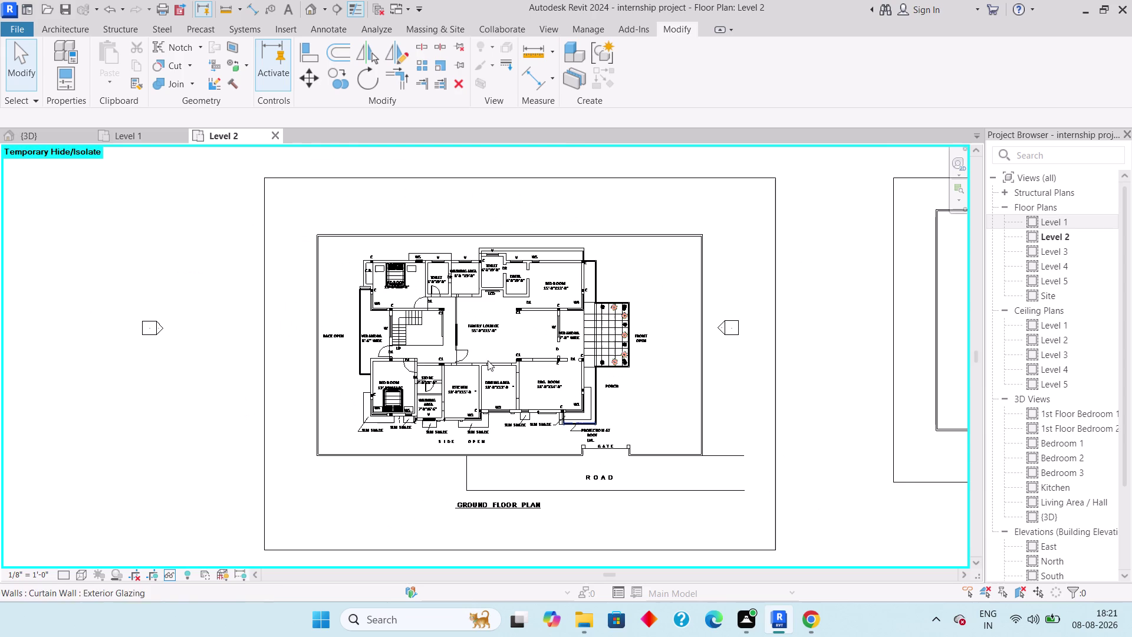
scroll(down, 3)
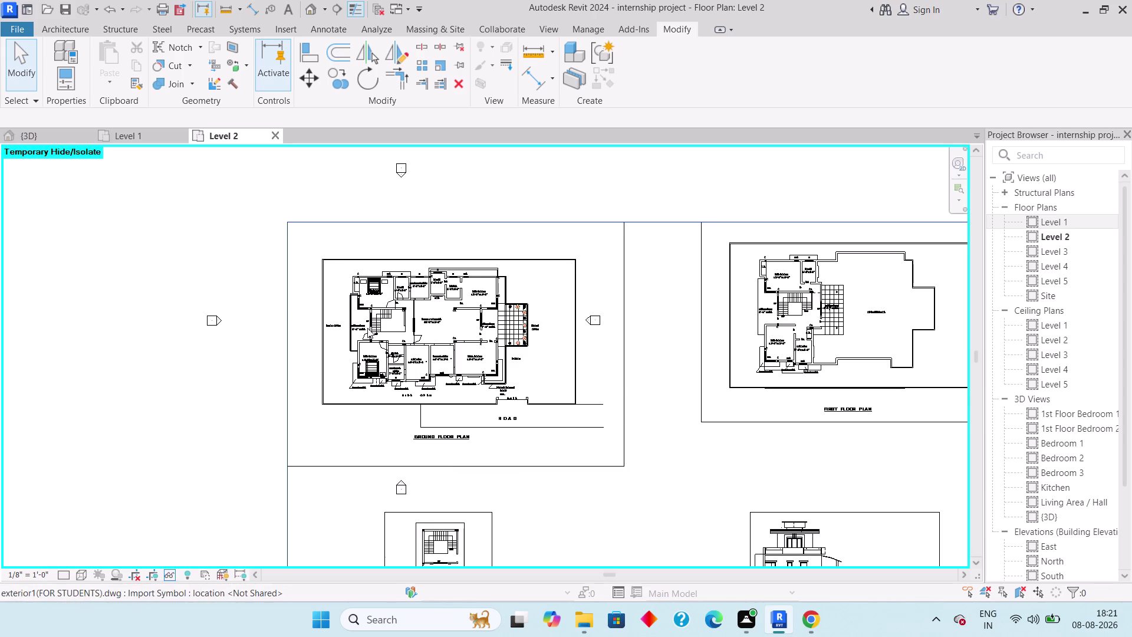
scroll(down, 3)
middle_drag(559, 409, 534, 383)
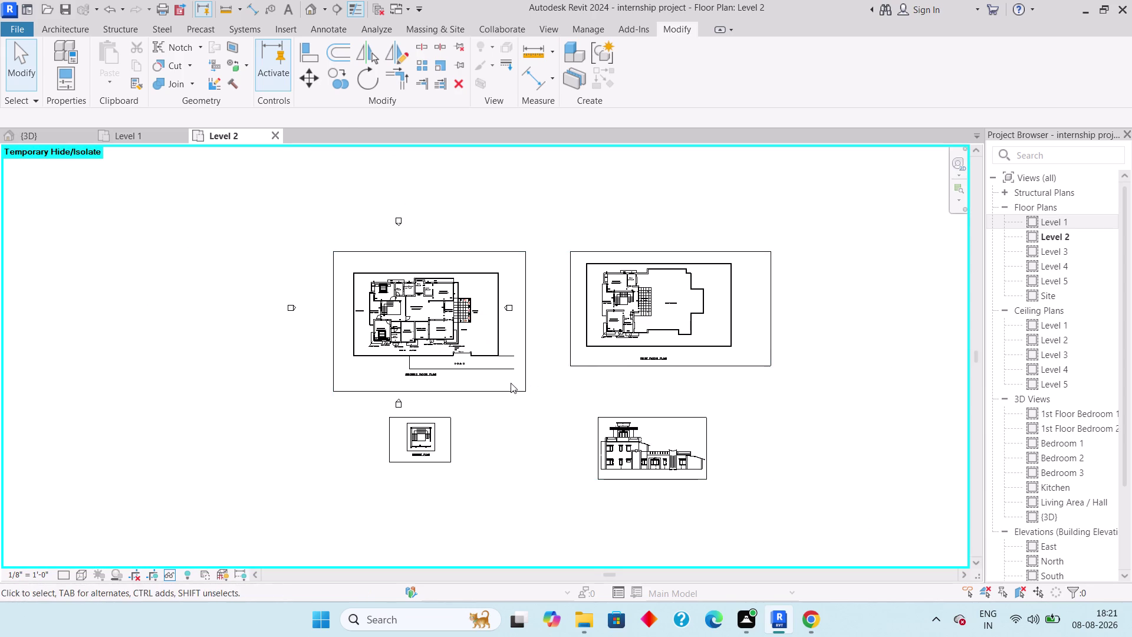
Select and deselect the imported DWG, then bring up the Print dialog.
click(333, 255)
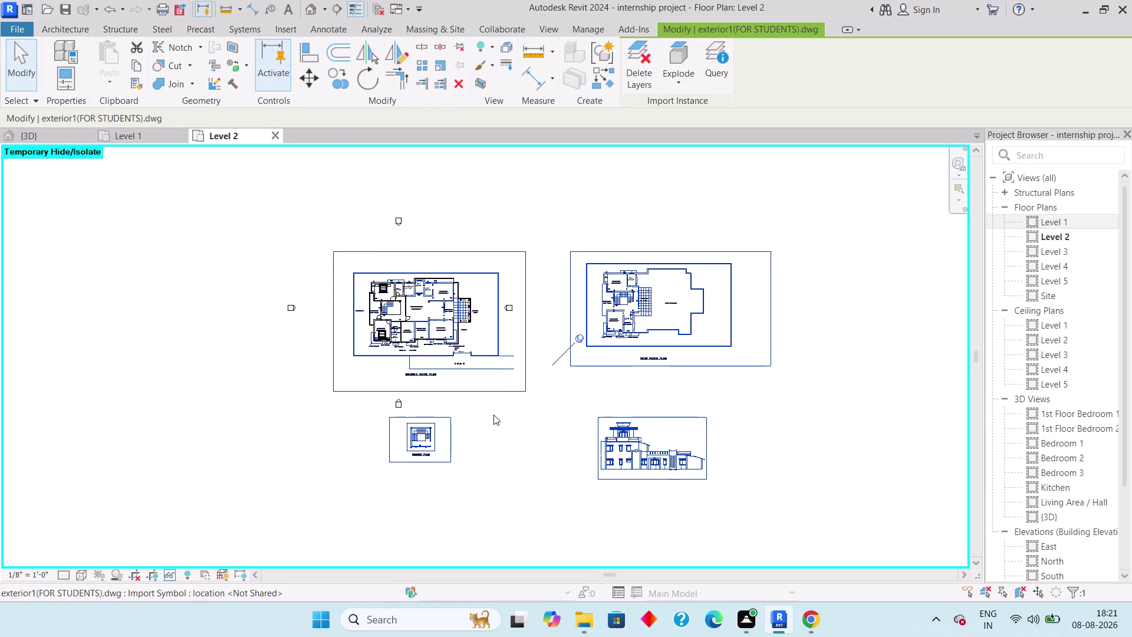
key(Escape)
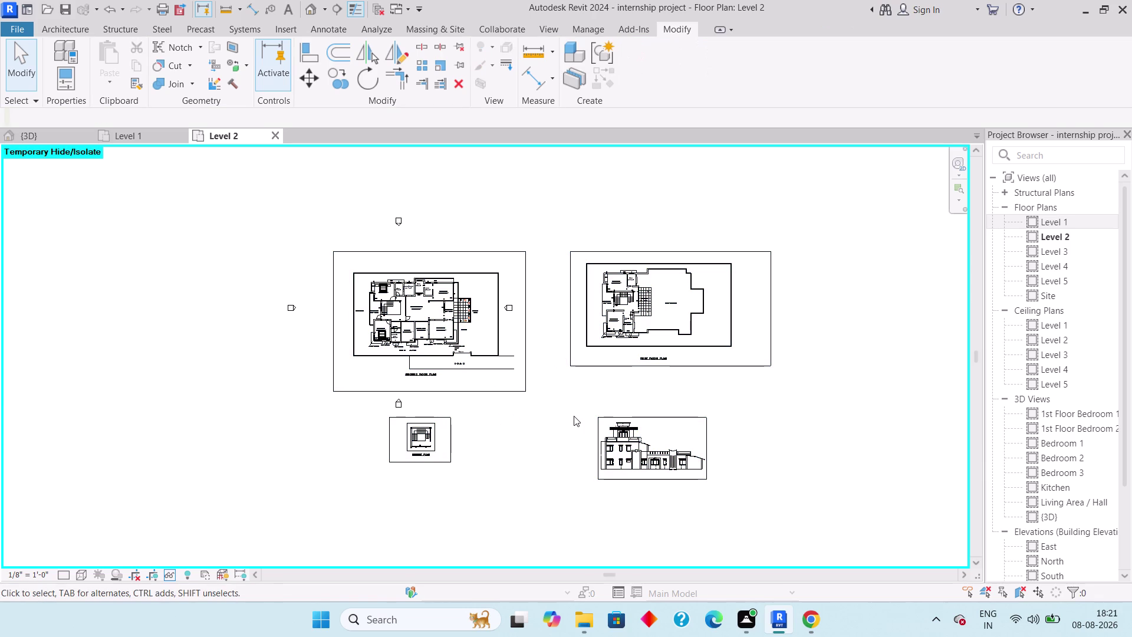
key(ctrl+p)
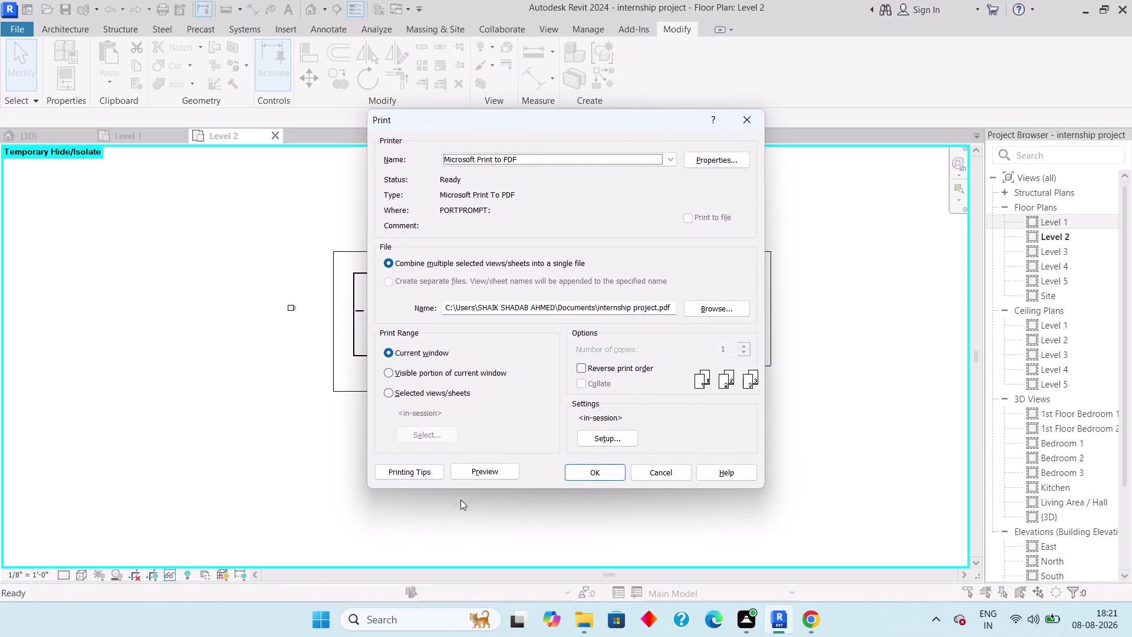
Confirm Microsoft Print to PDF, attempt printing, and cancel at the Temporary Hide/Isolate warning.
click(535, 162)
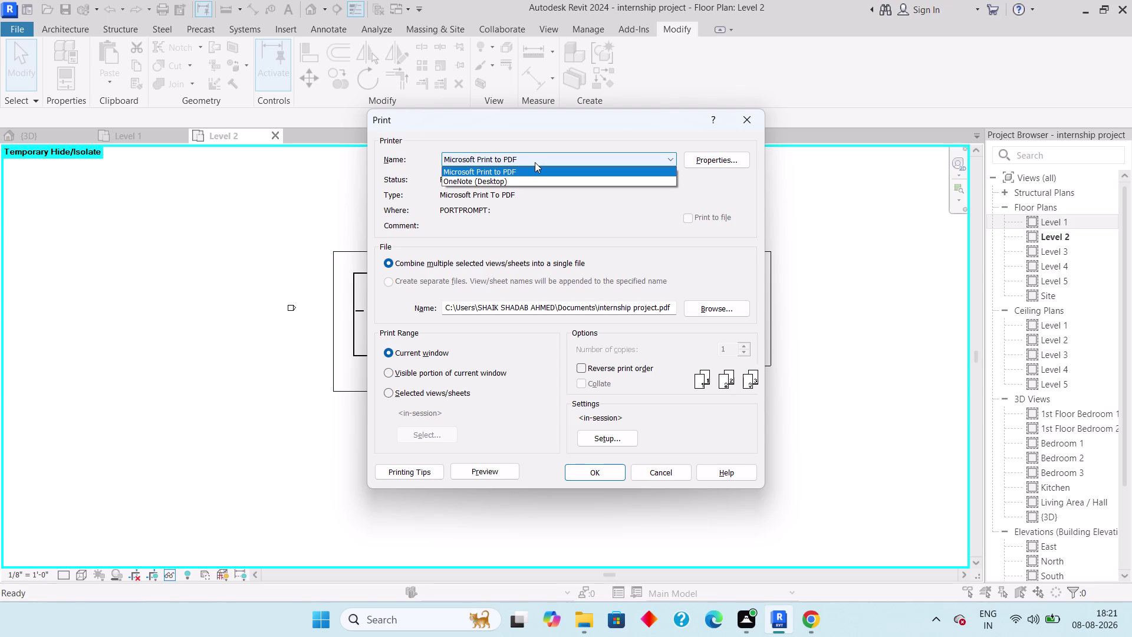
click(535, 162)
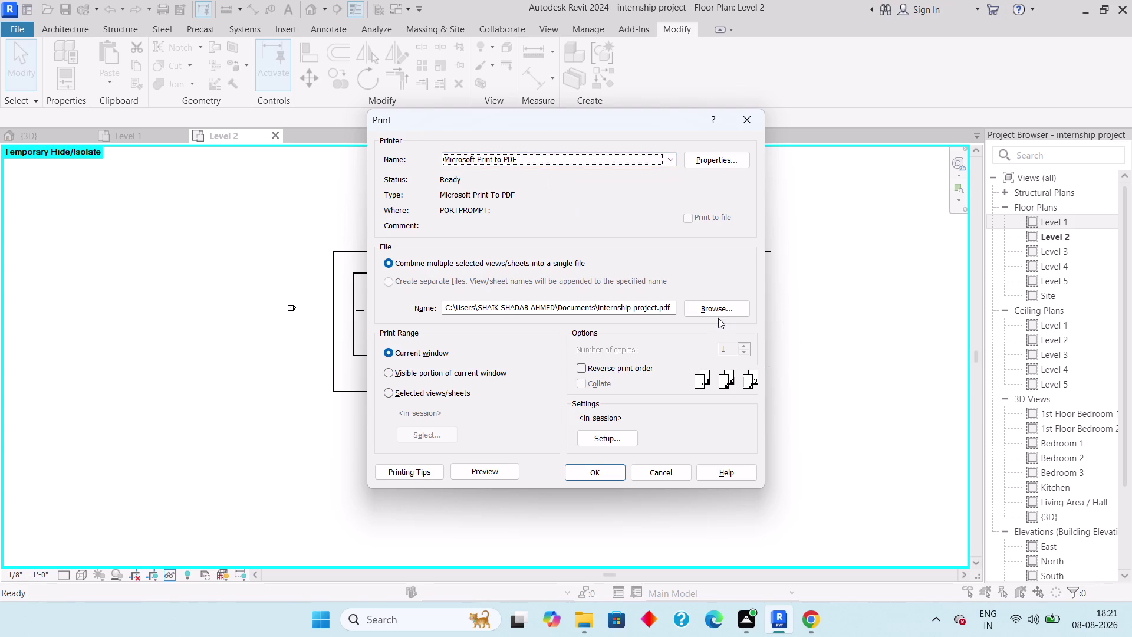
click(606, 471)
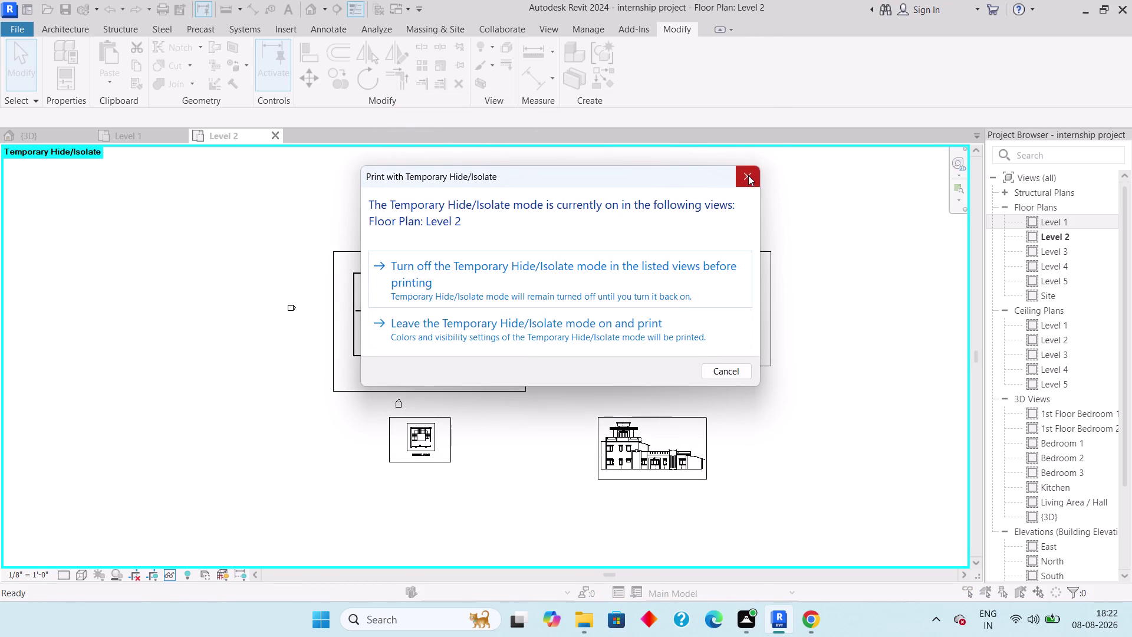
click(746, 181)
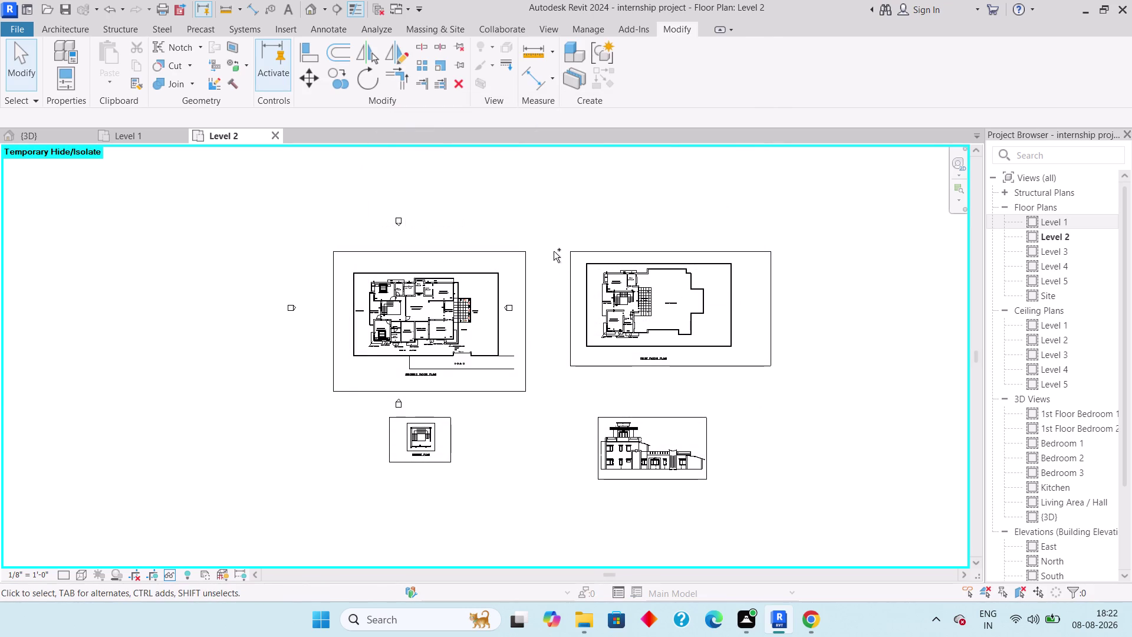
key(ctrl+p)
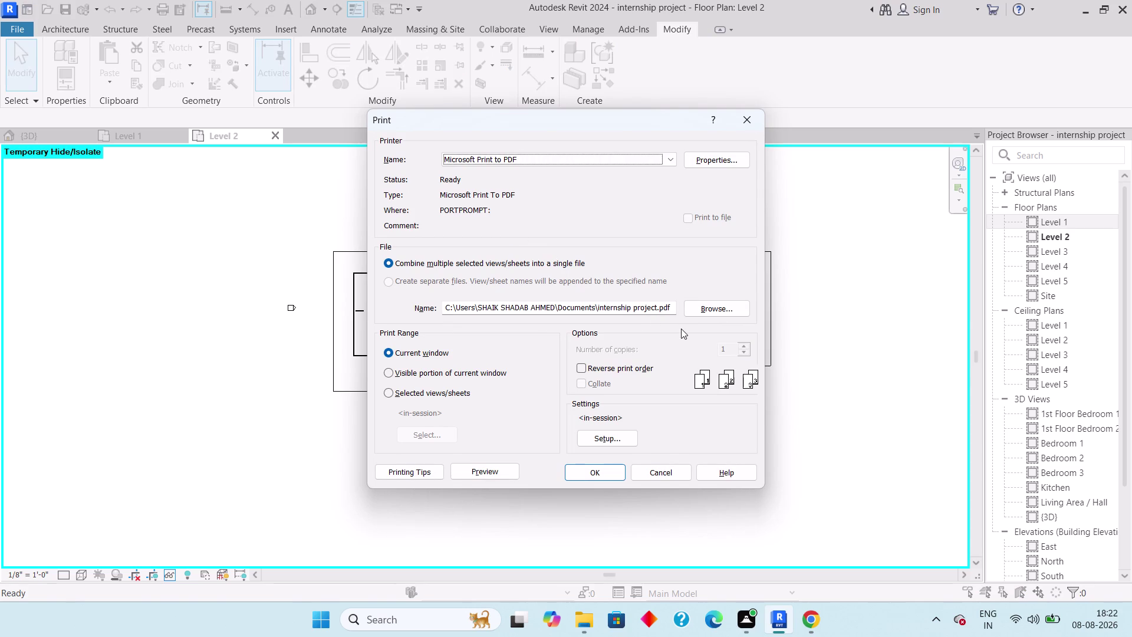
click(489, 471)
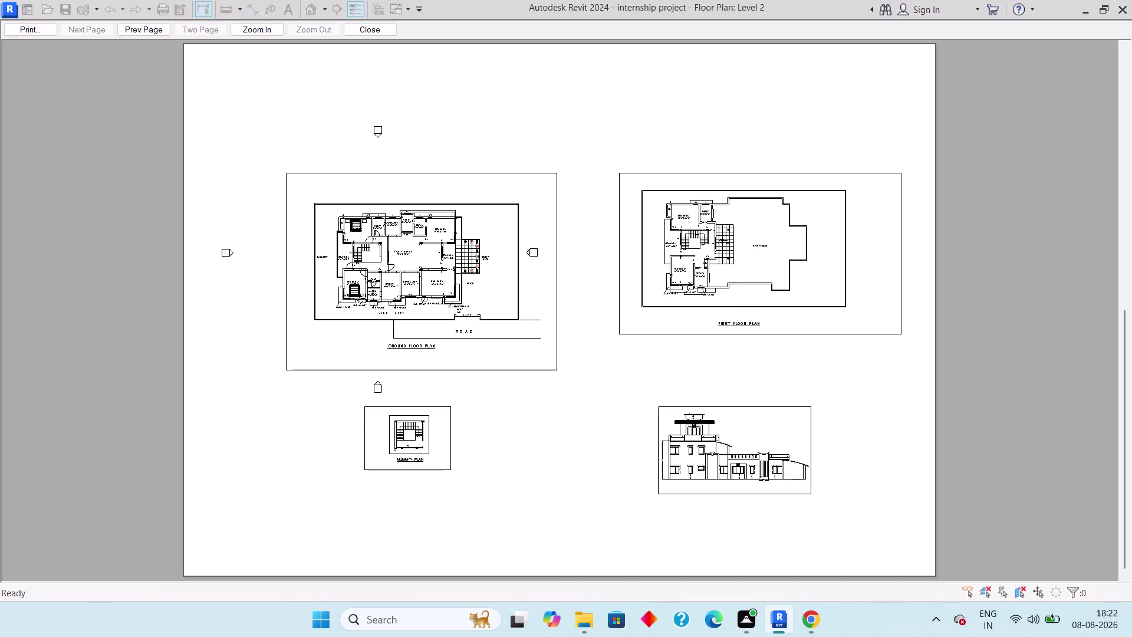
scroll(up, 3)
scroll(down, 3)
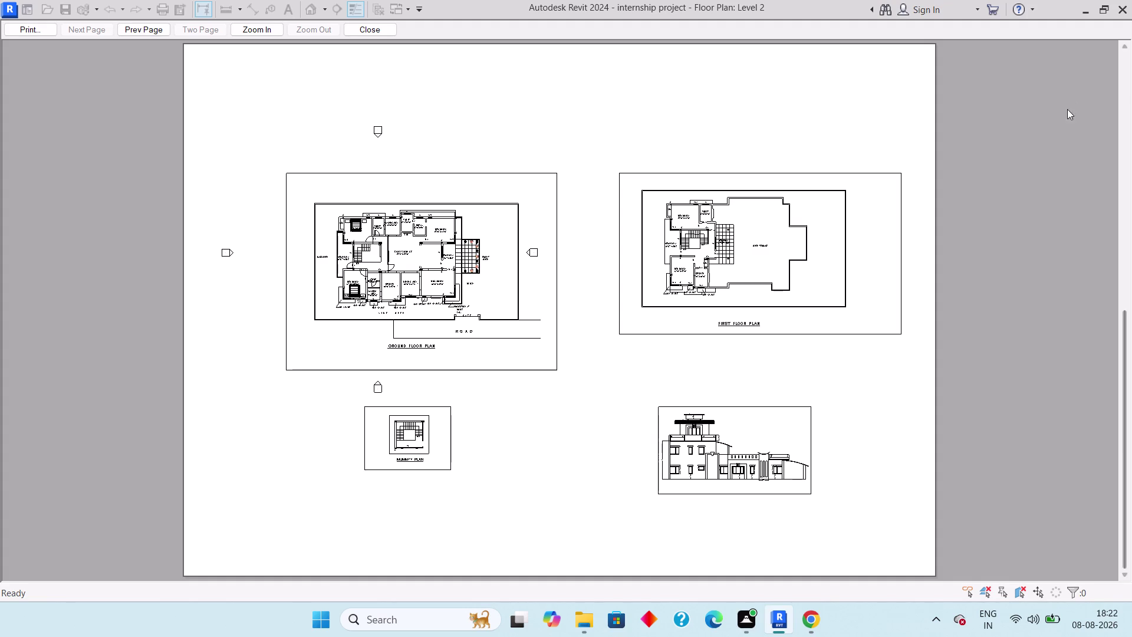
key(Escape)
key(Escape)
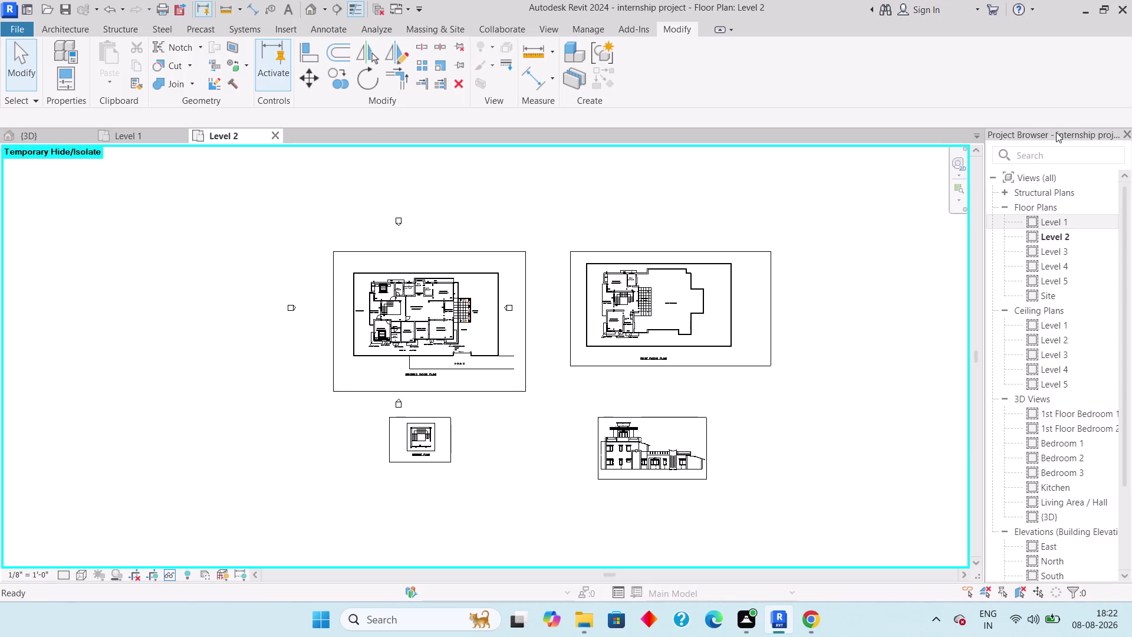